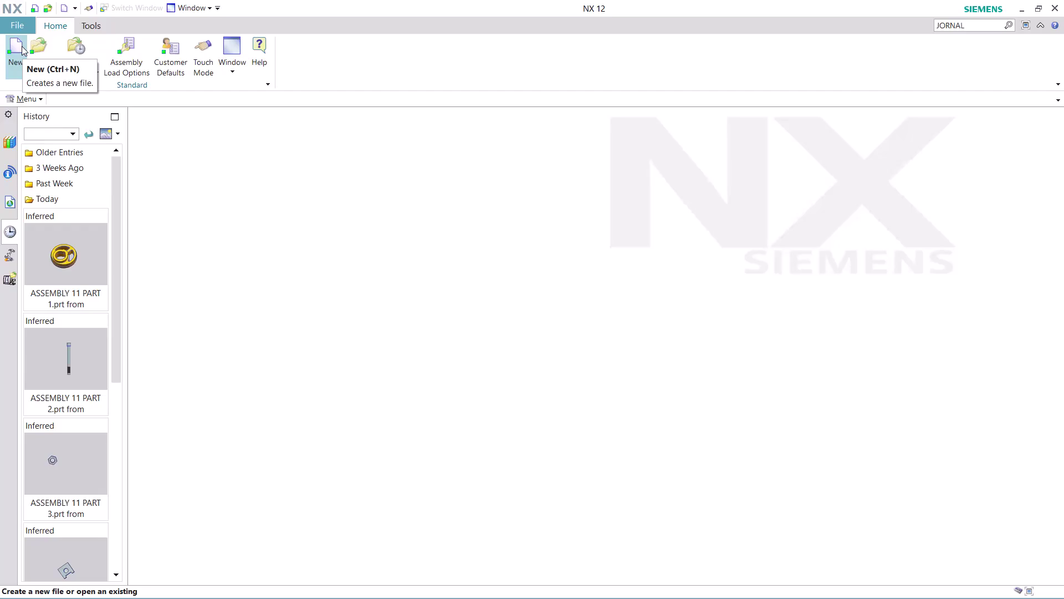
Create a new file from the Assembly template.
click(21, 46)
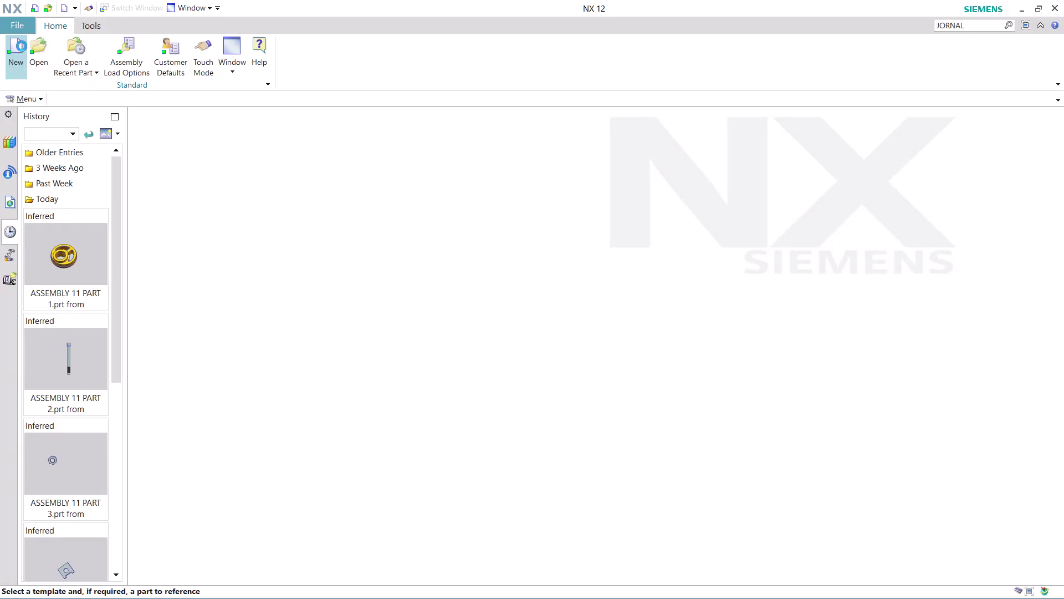
click(234, 382)
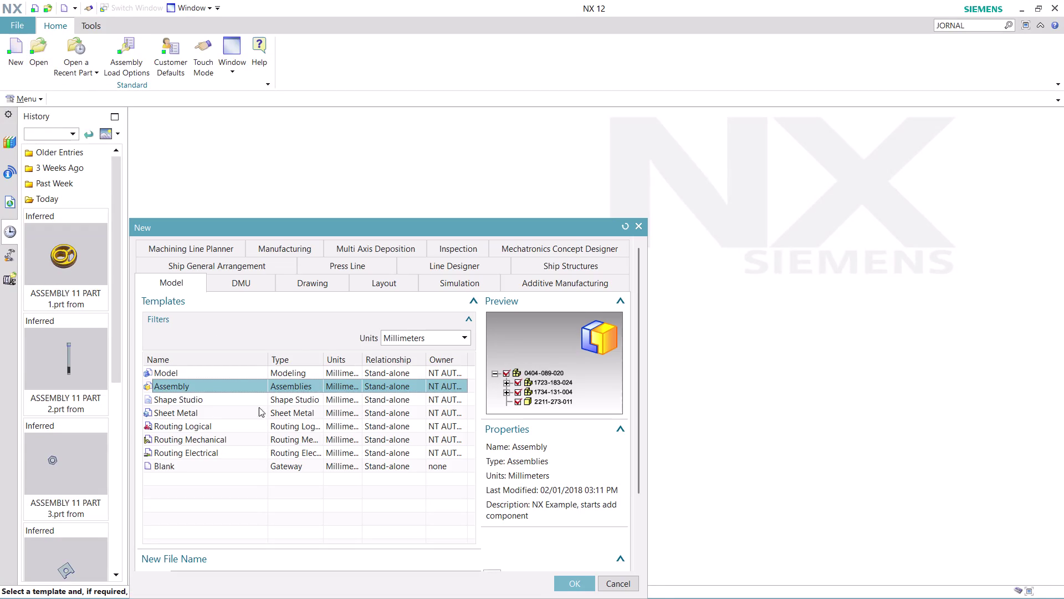
click(581, 585)
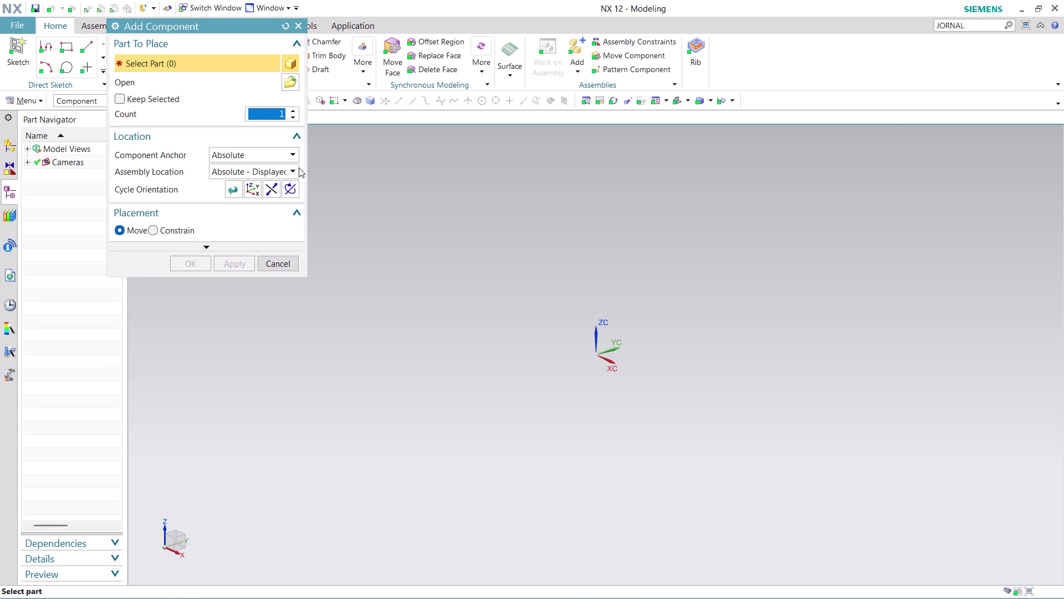
Browse the part files and select ASSEMBLY 11 PART 5, the grey grooved housing.
click(290, 81)
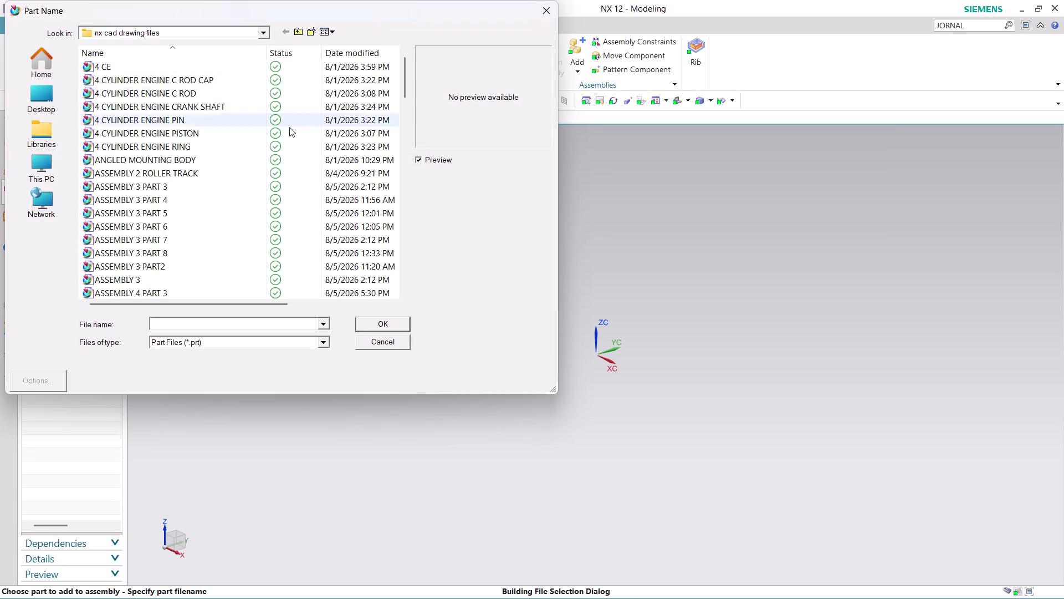
scroll(down, 3)
scroll(down, 3)
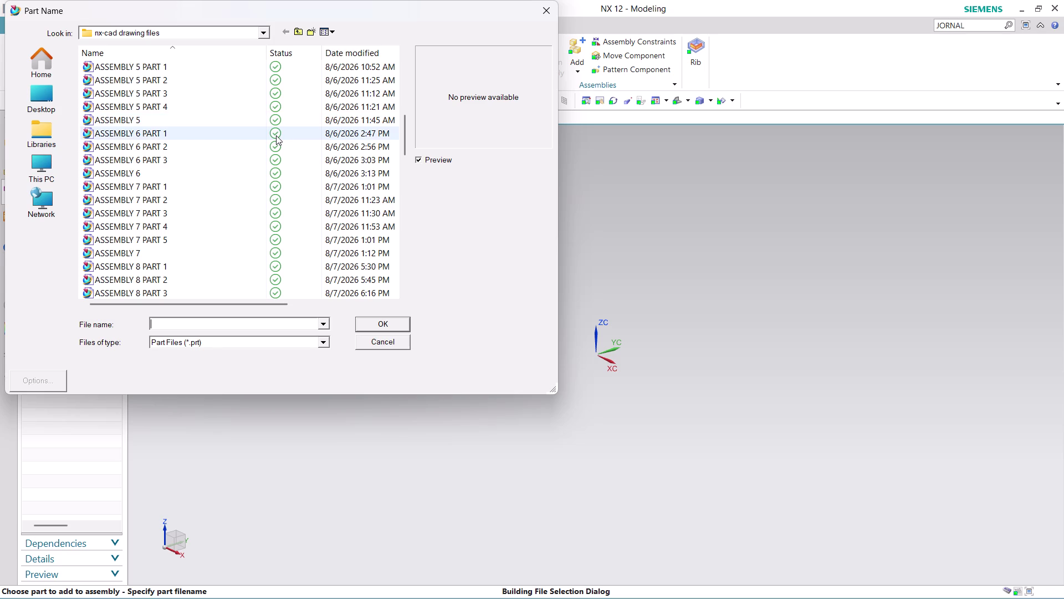
scroll(down, 3)
scroll(down, 3)
scroll(down, 3)
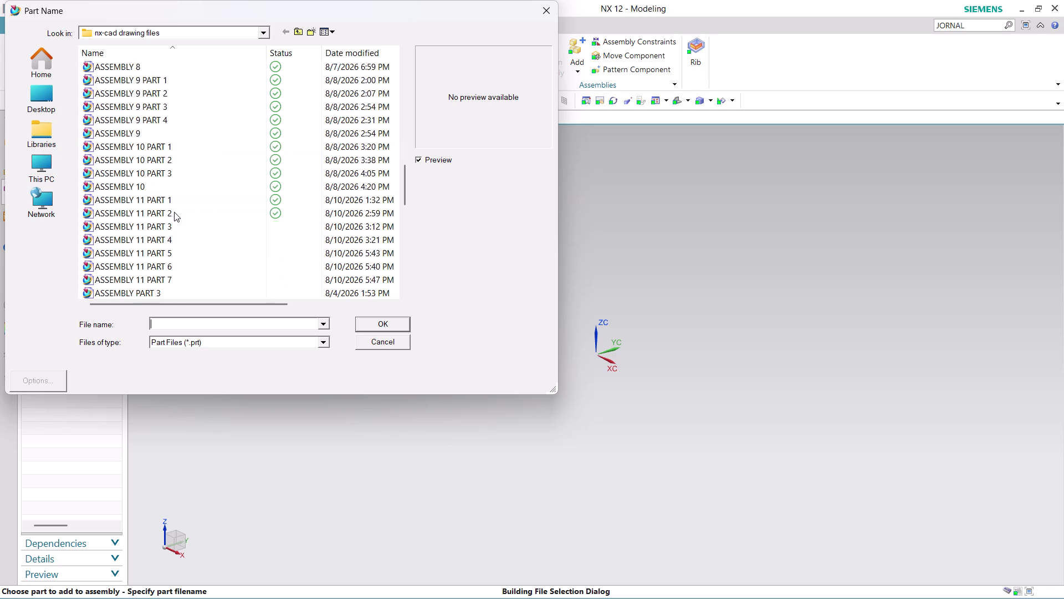
scroll(down, 3)
click(174, 142)
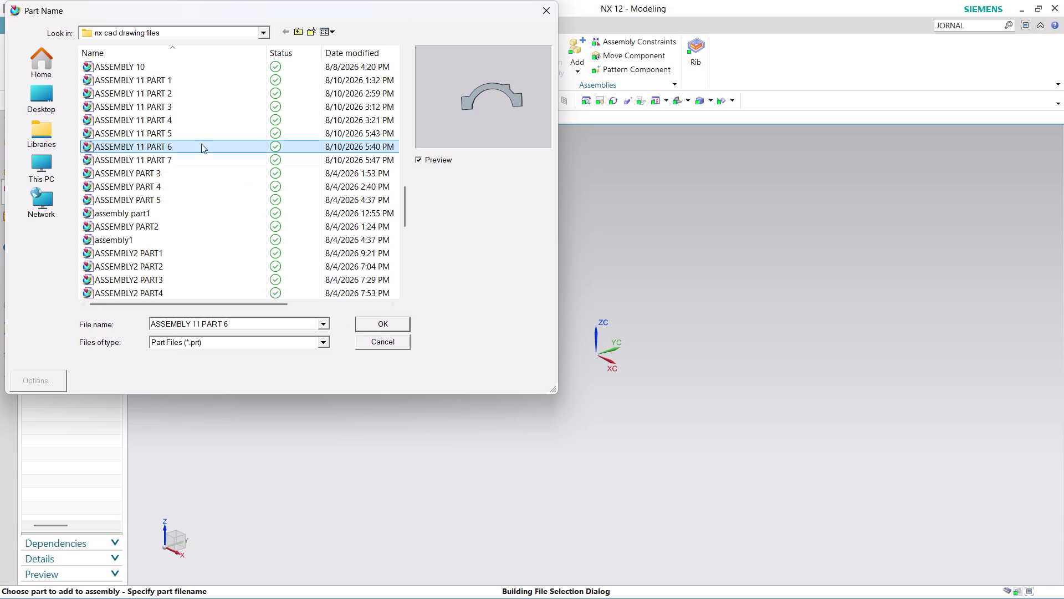
click(190, 135)
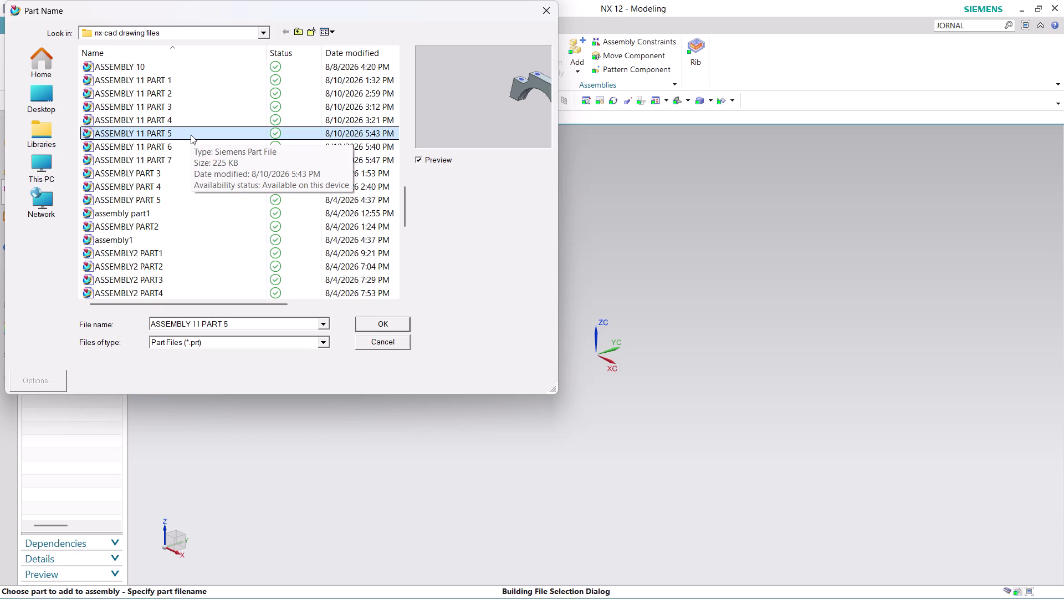
click(190, 135)
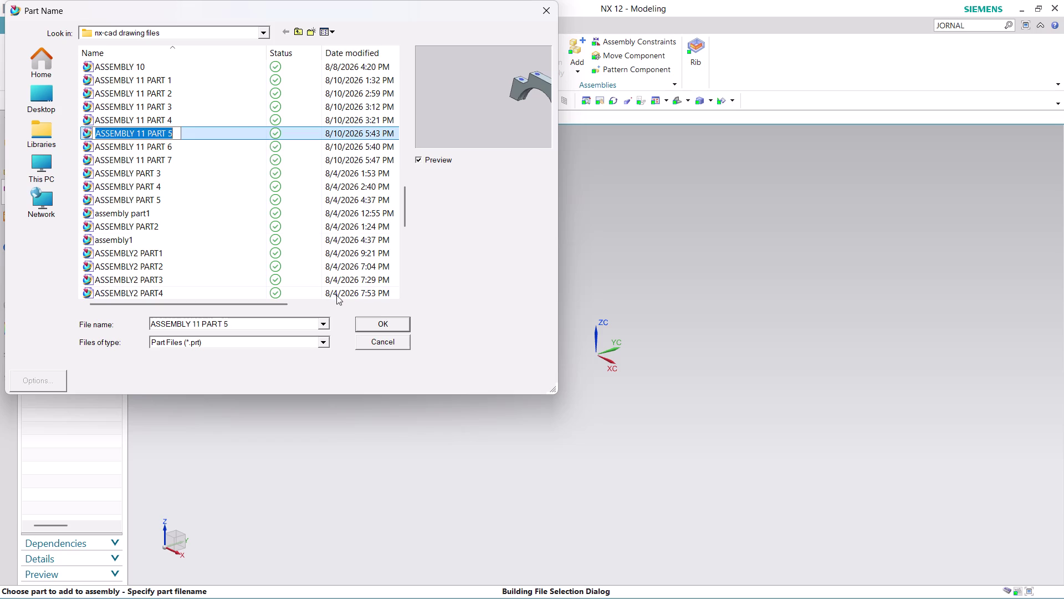
Place ASSEMBLY 11 PART 5 as the first component, fixed in place.
key(Escape)
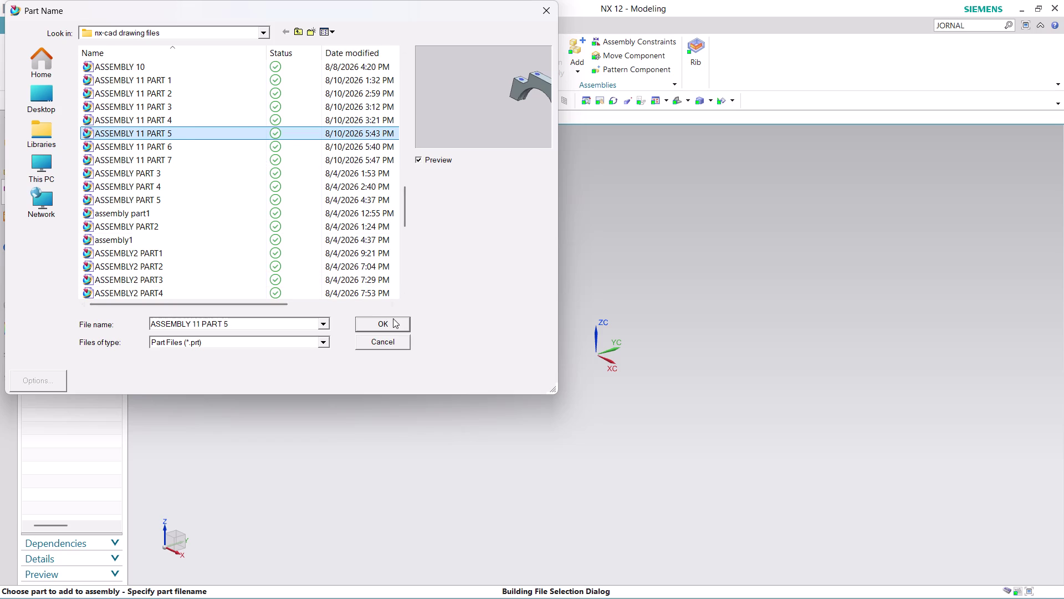
click(393, 318)
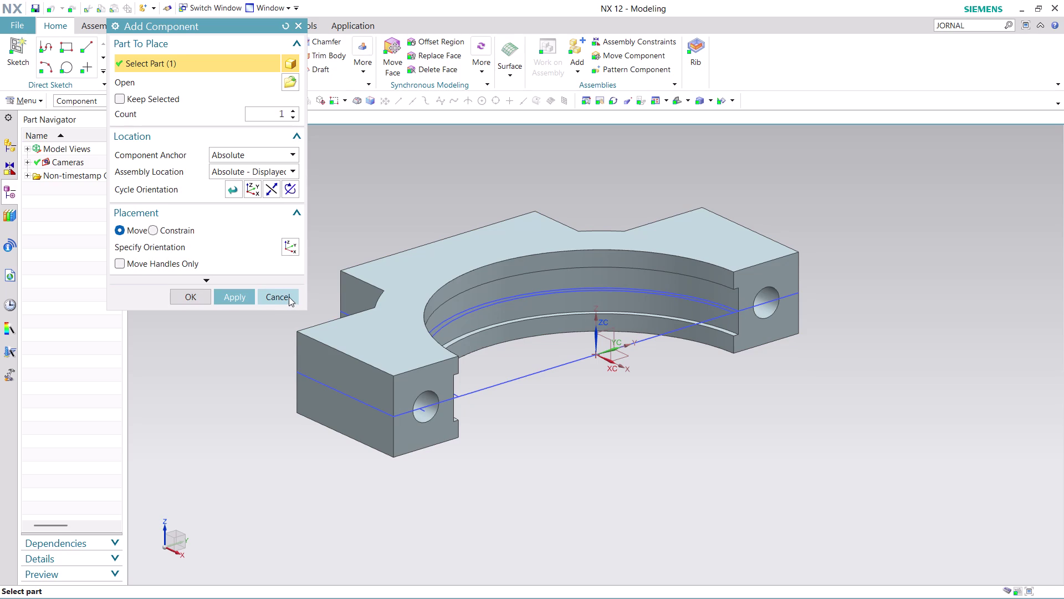
click(197, 301)
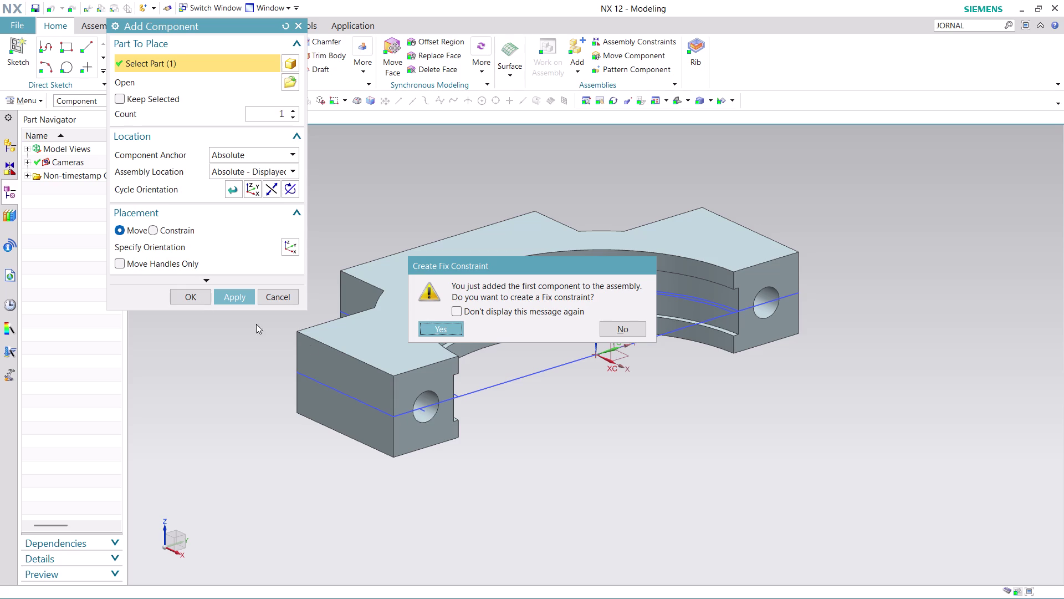
click(443, 333)
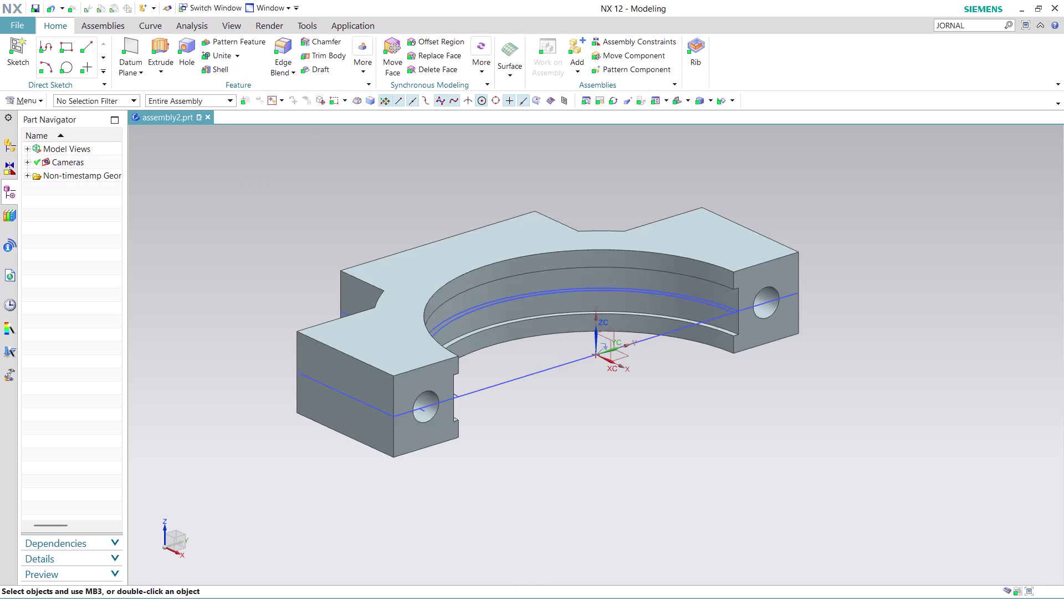
Add ASSEMBLY 11 PART 1, the orange grooved disc, as the second component.
key(Escape)
key(Escape)
key(Escape)
click(96, 26)
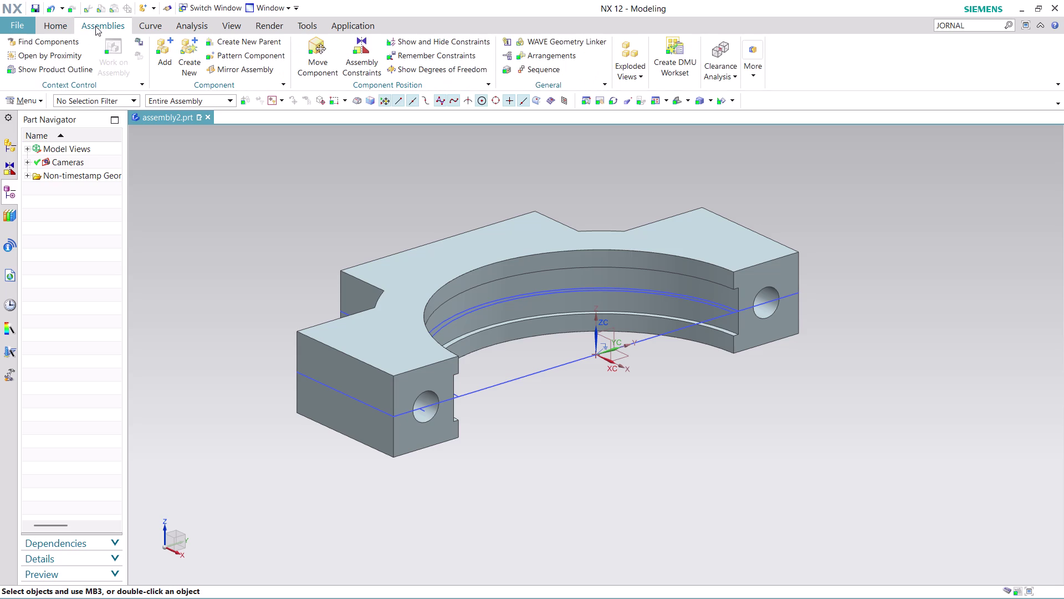
click(162, 60)
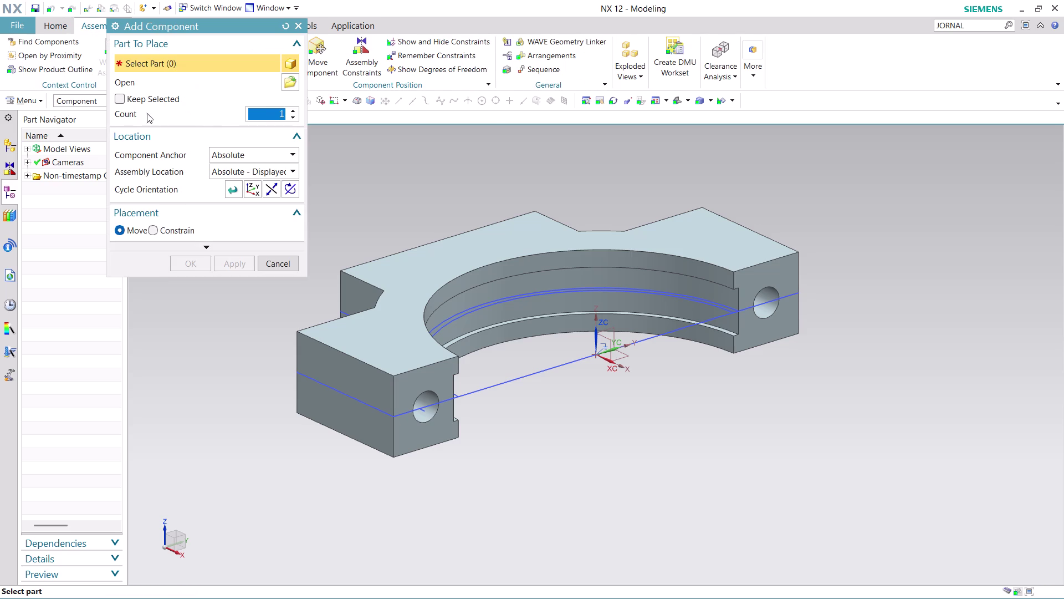
click(284, 80)
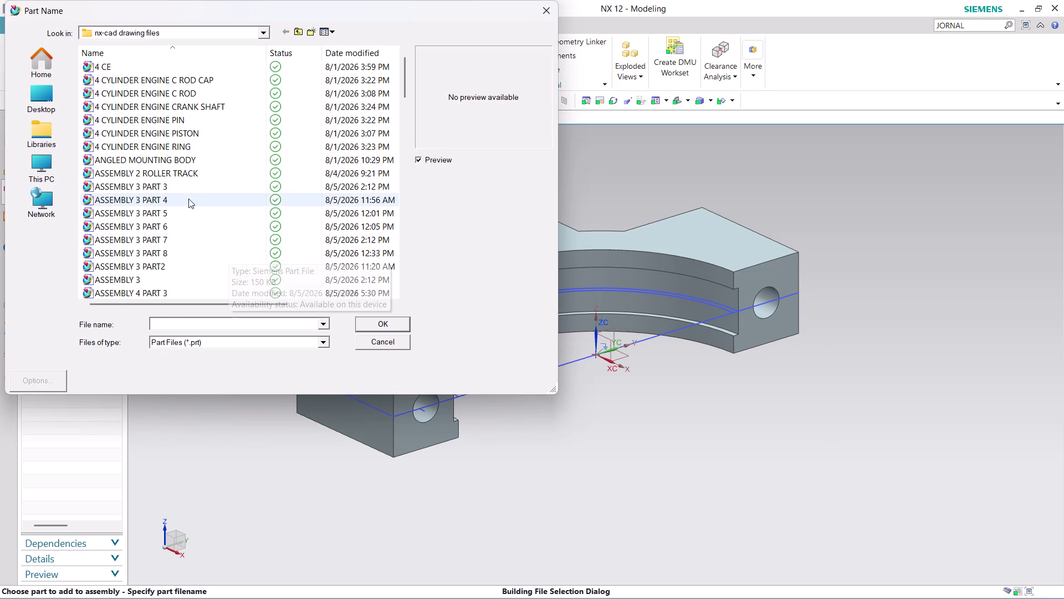
scroll(down, 3)
scroll(down, 3)
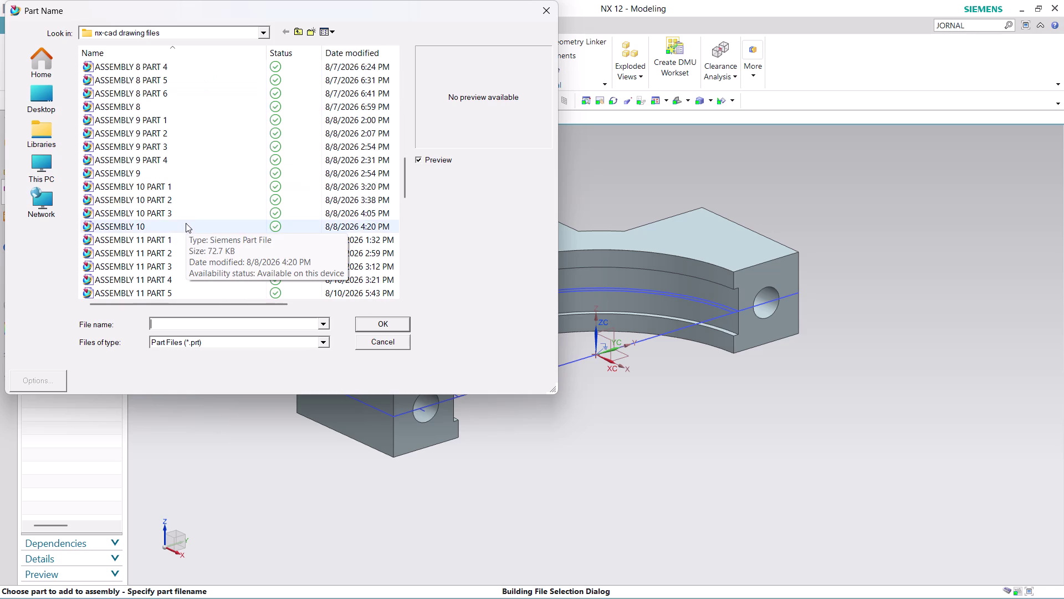
click(170, 251)
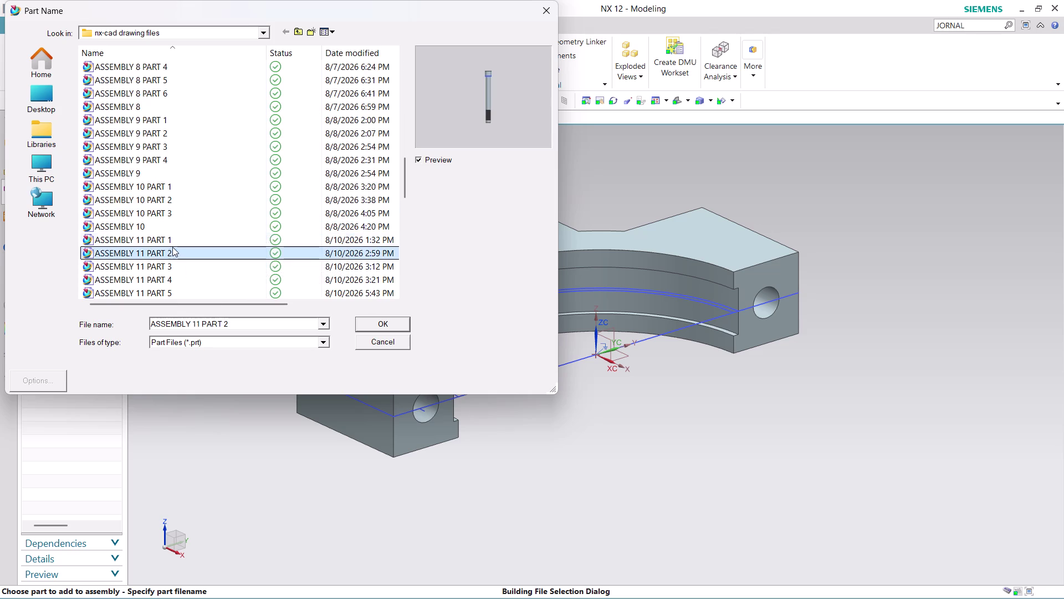
click(173, 244)
click(363, 324)
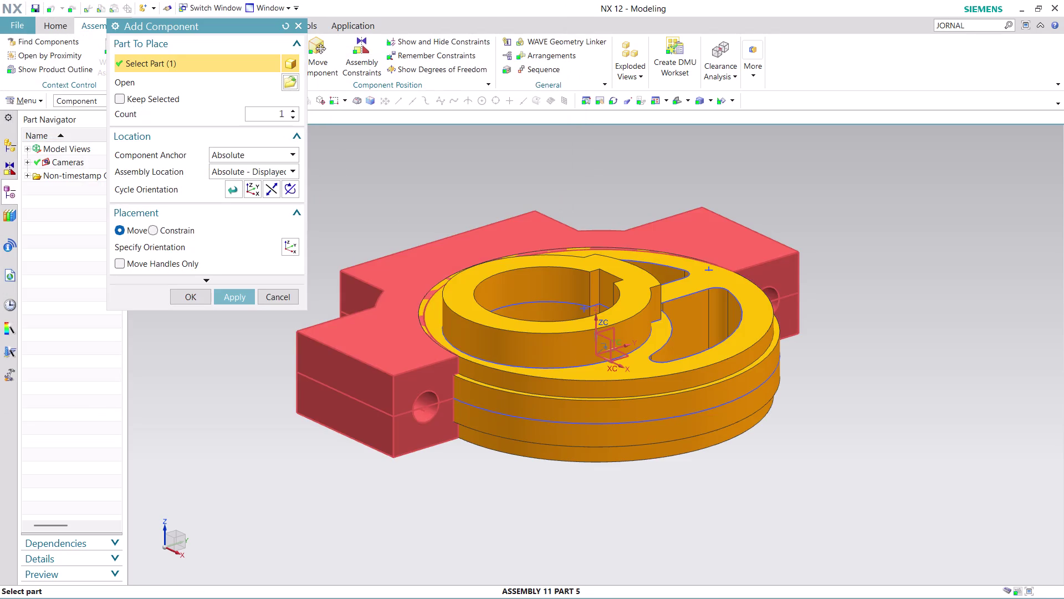
click(193, 294)
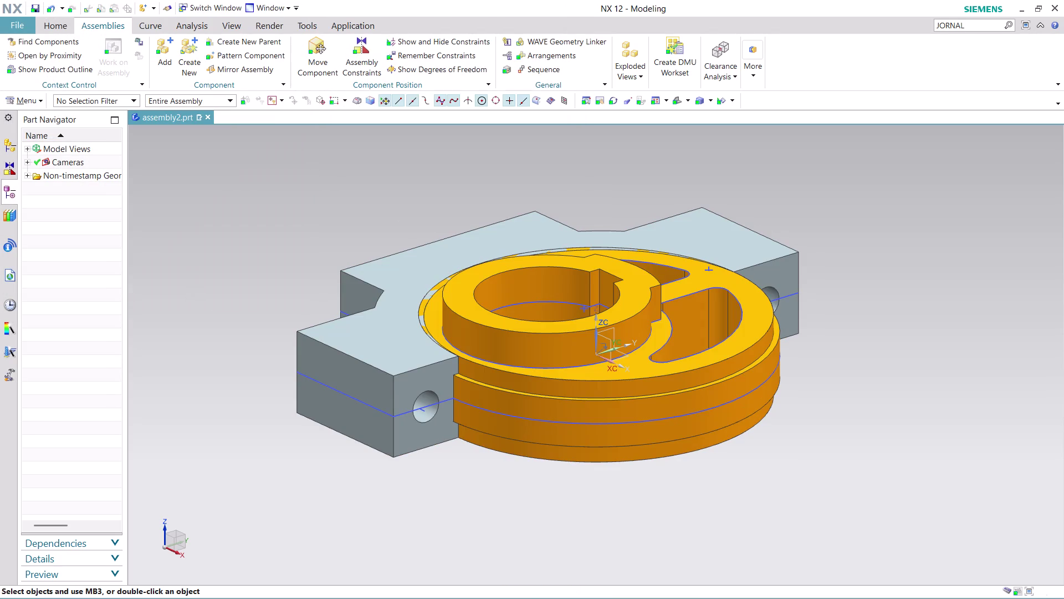
Rotate the orange disc about ZC to roughly 80 degrees.
click(323, 57)
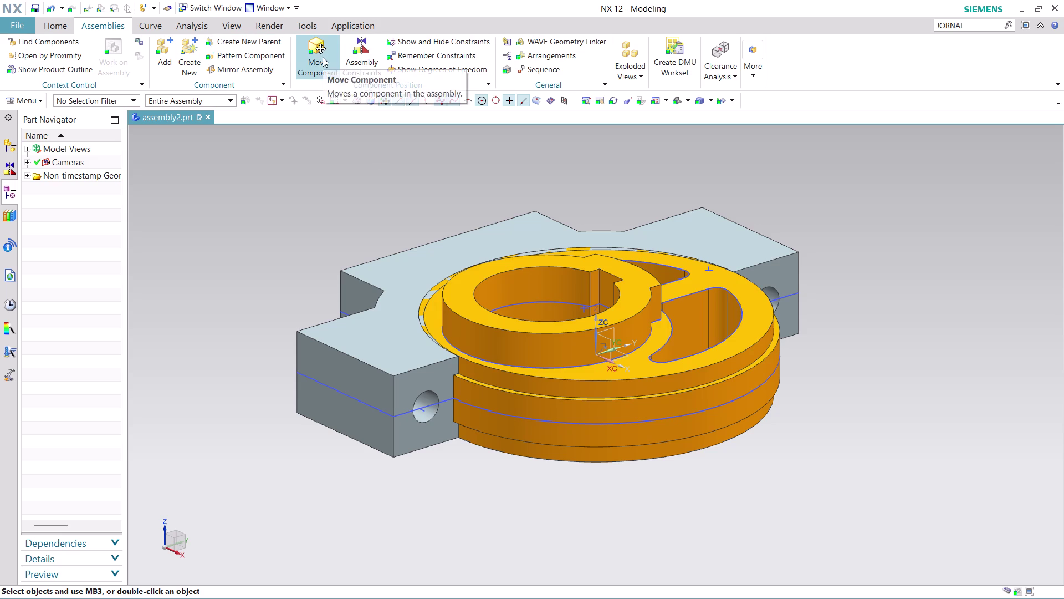
click(642, 373)
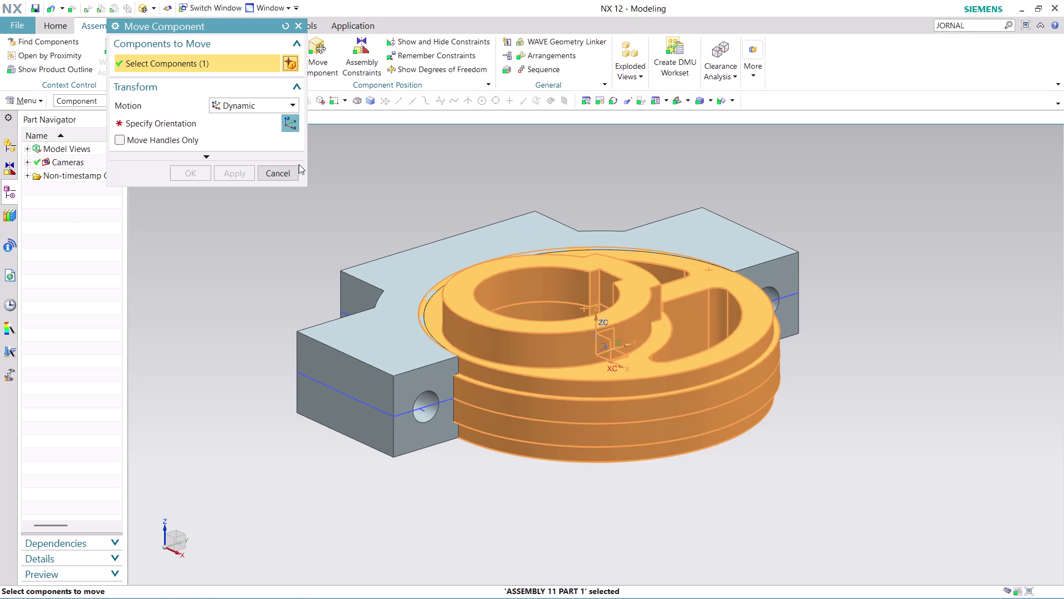
click(286, 123)
drag(632, 342, 698, 146)
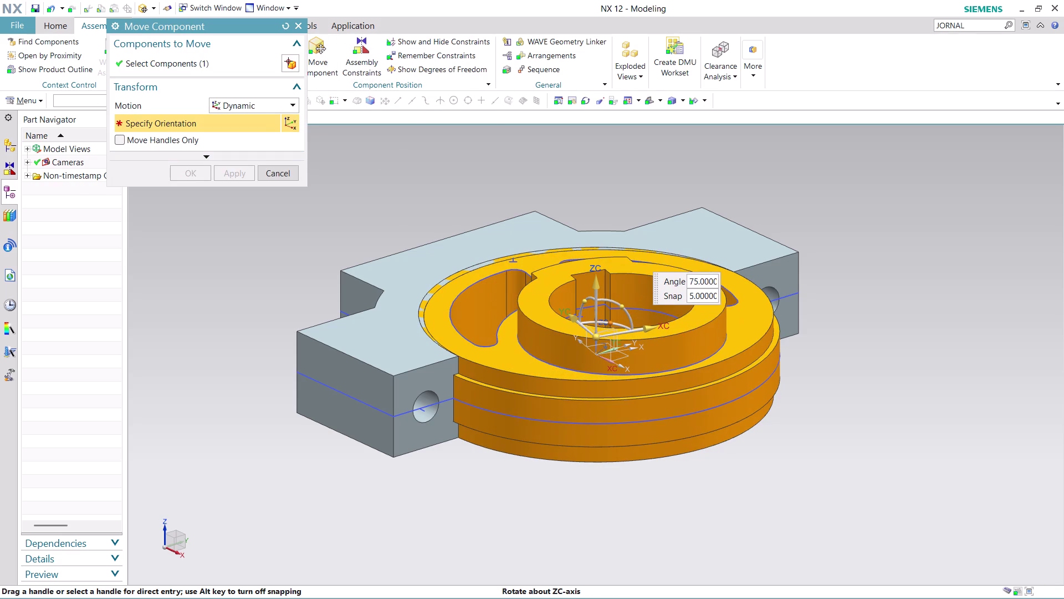
drag(697, 146, 694, 161)
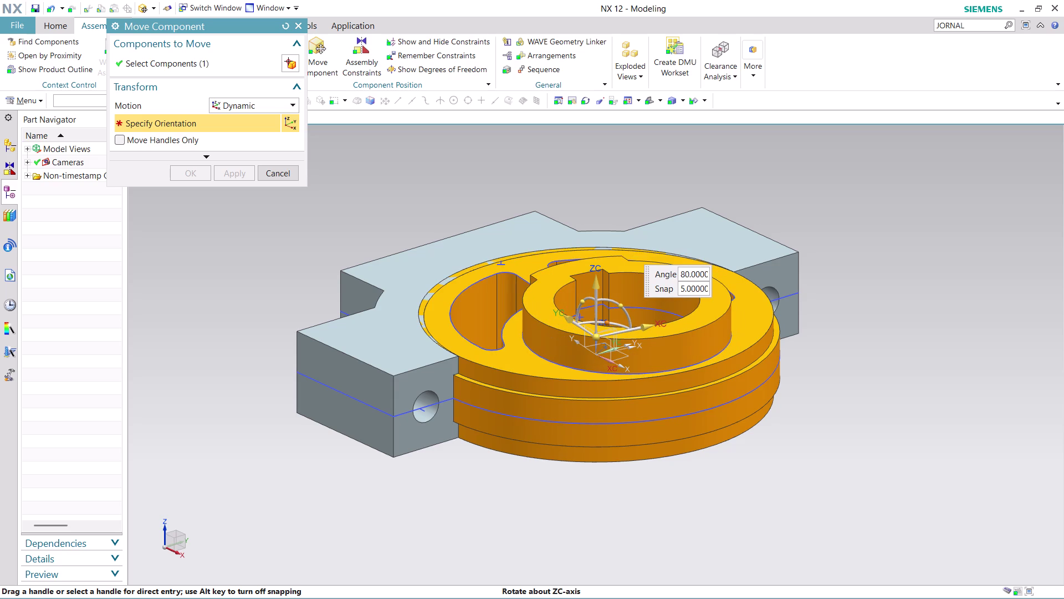
drag(694, 161, 695, 165)
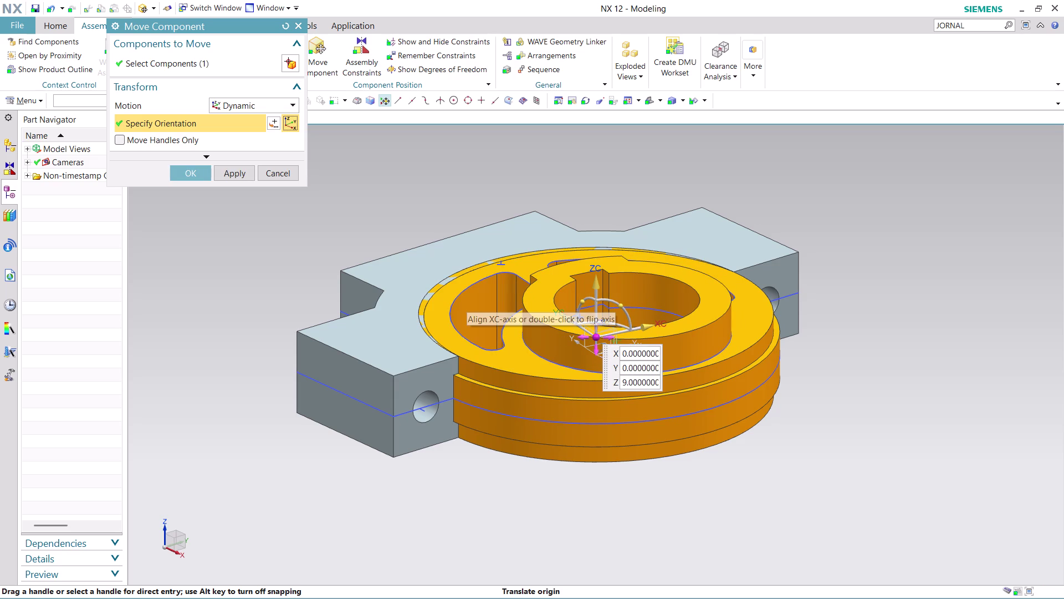
Slide the disc about -109 mm along YC, clear of the housing.
drag(568, 319, 676, 401)
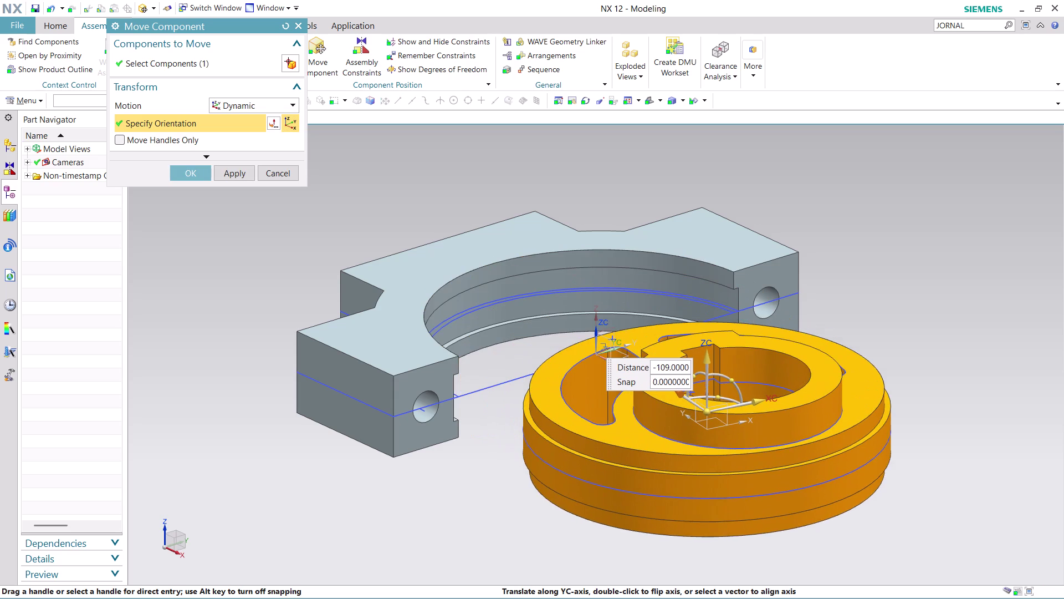
drag(676, 401, 681, 409)
click(190, 170)
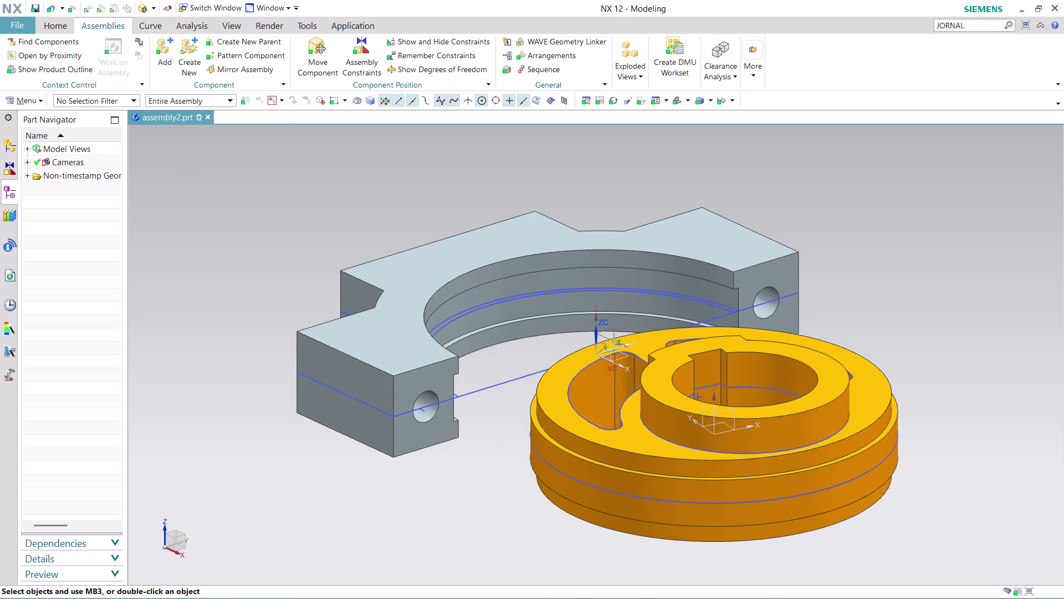
middle_drag(426, 461, 434, 428)
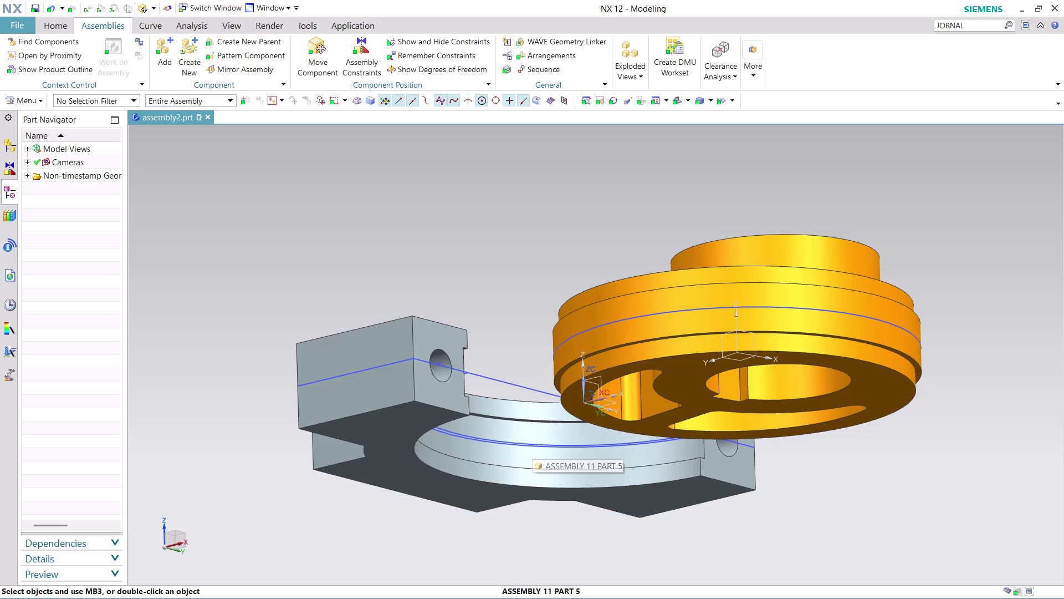
click(350, 52)
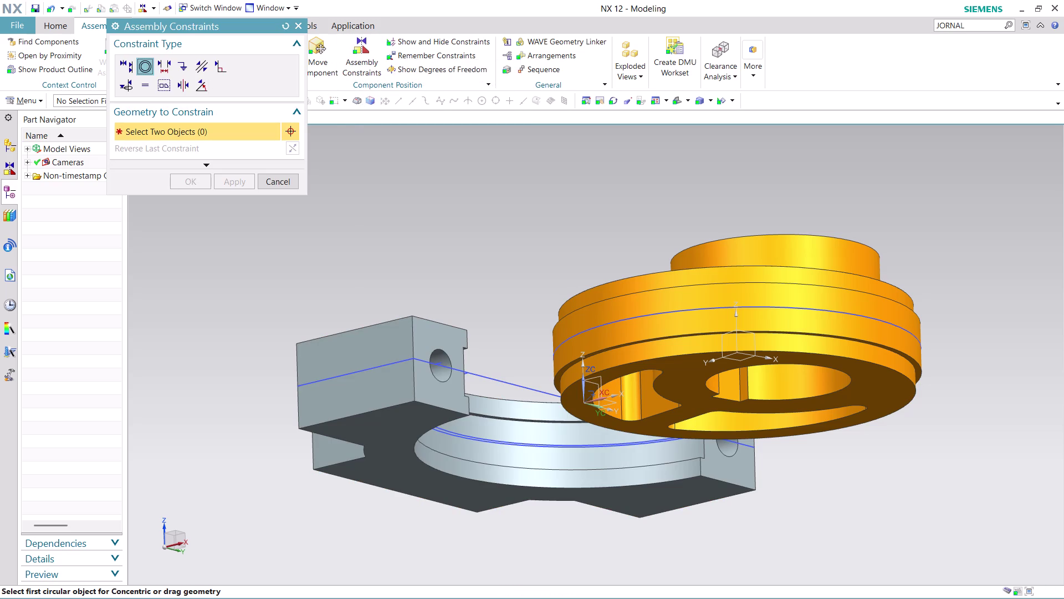
Make the orange disc concentric with the housing's circular recess, then close the constraint dialog.
click(645, 318)
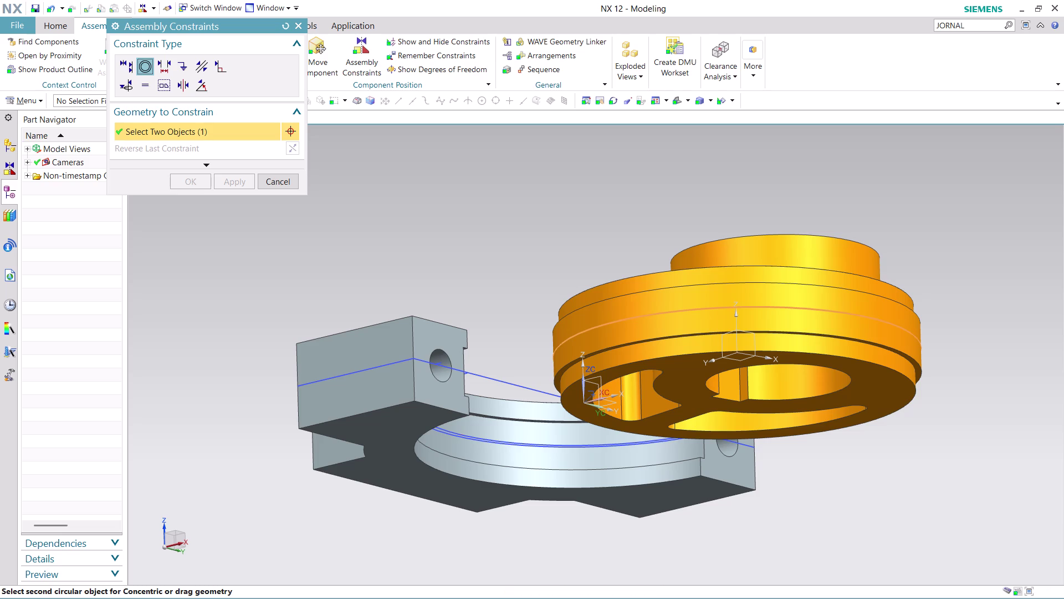
click(459, 441)
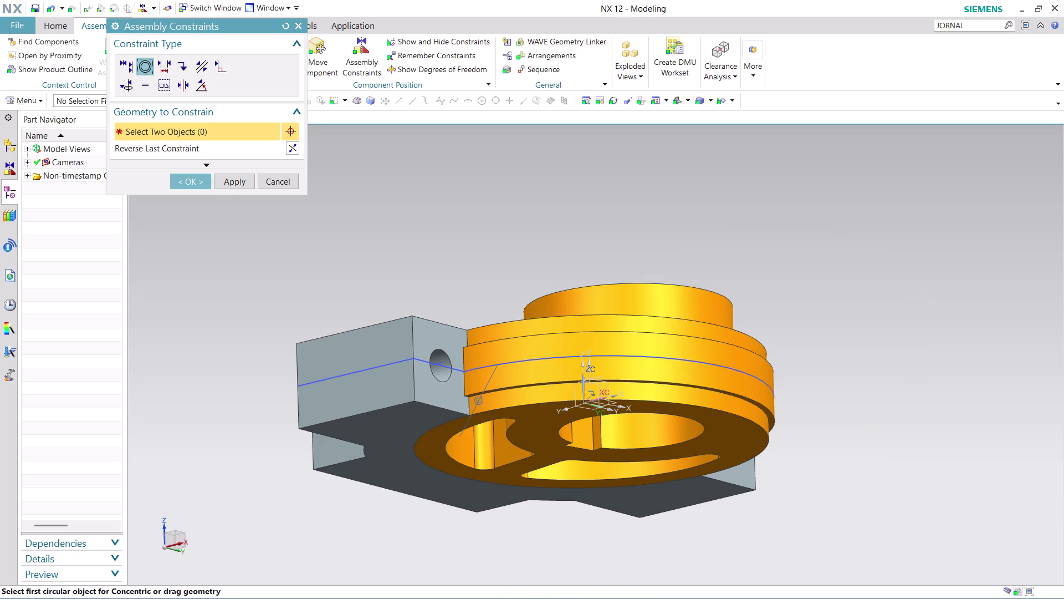
middle_drag(767, 263, 767, 302)
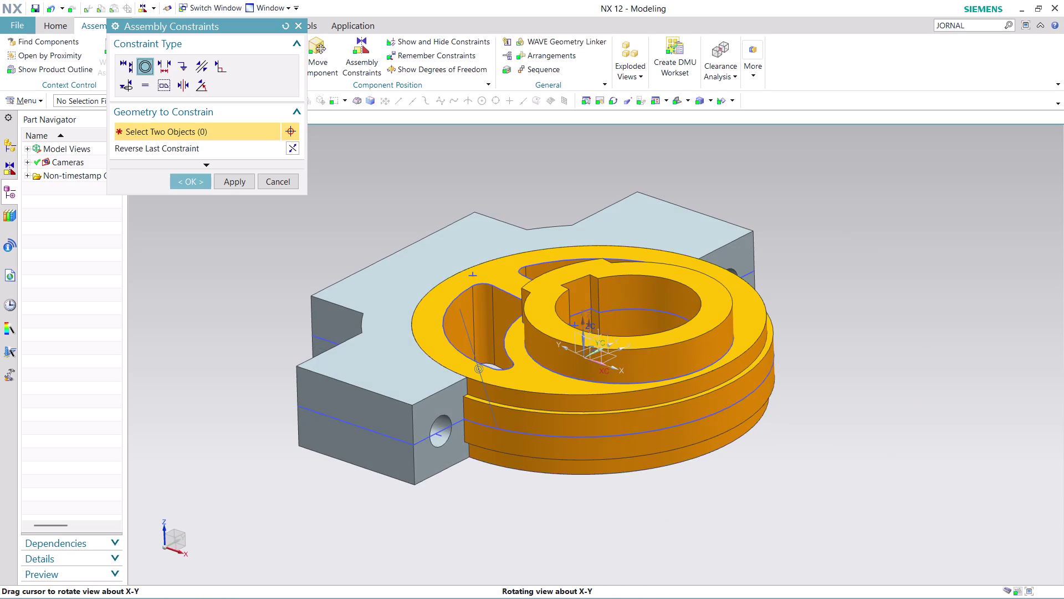
middle_drag(767, 302, 760, 313)
scroll(down, 3)
scroll(up, 3)
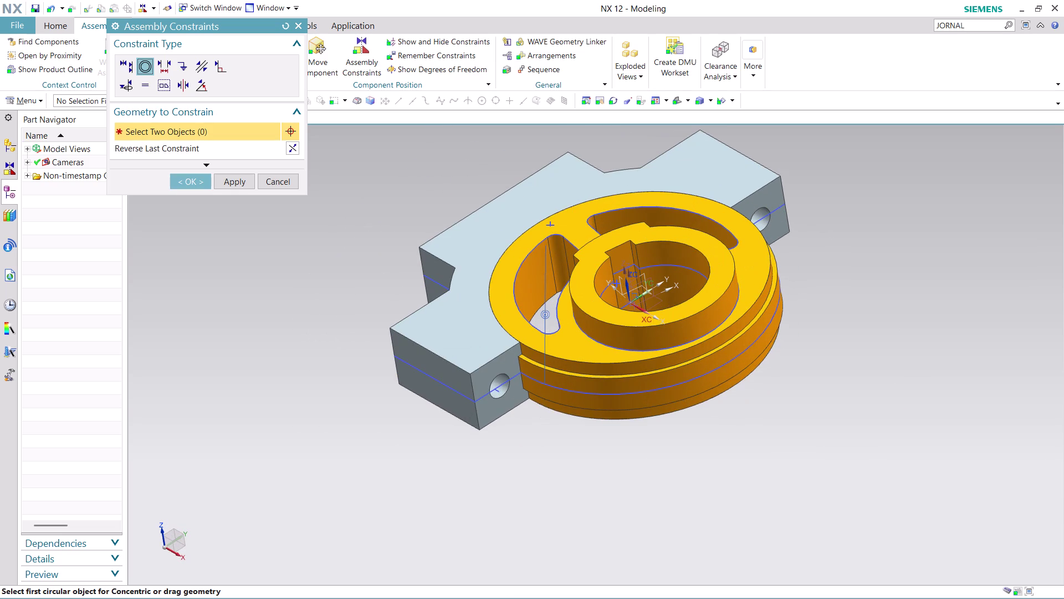
click(200, 179)
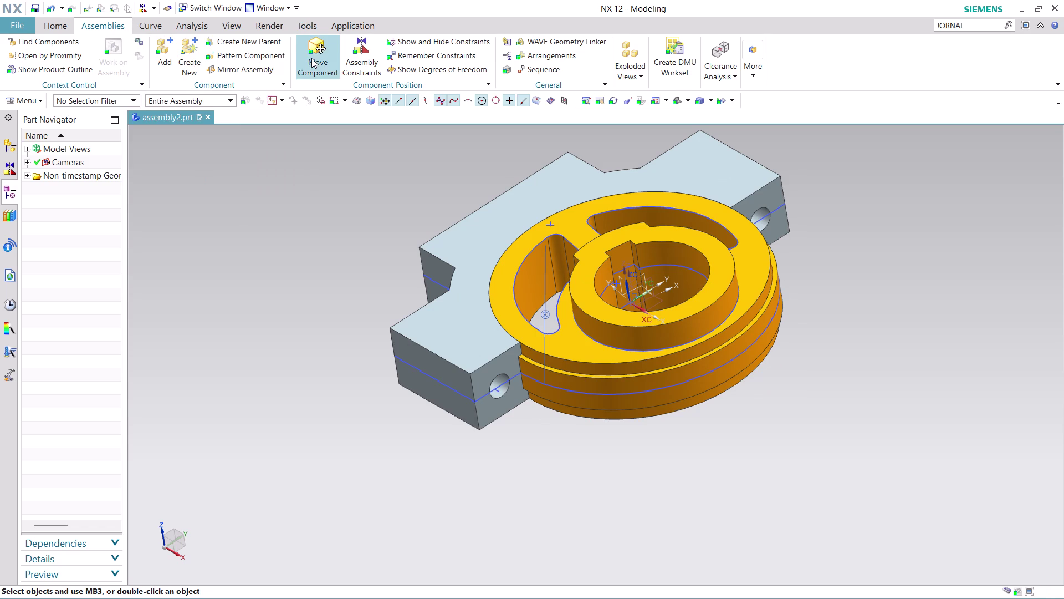
Spin the orange disc about its vertical ZC axis to a new angle in the recess.
click(312, 59)
click(657, 319)
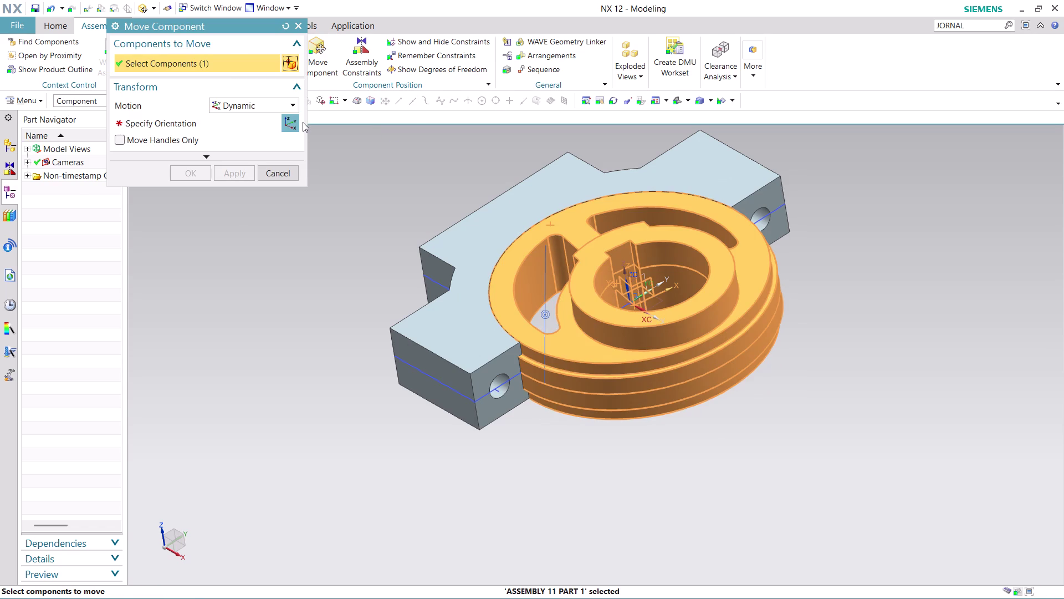
click(295, 120)
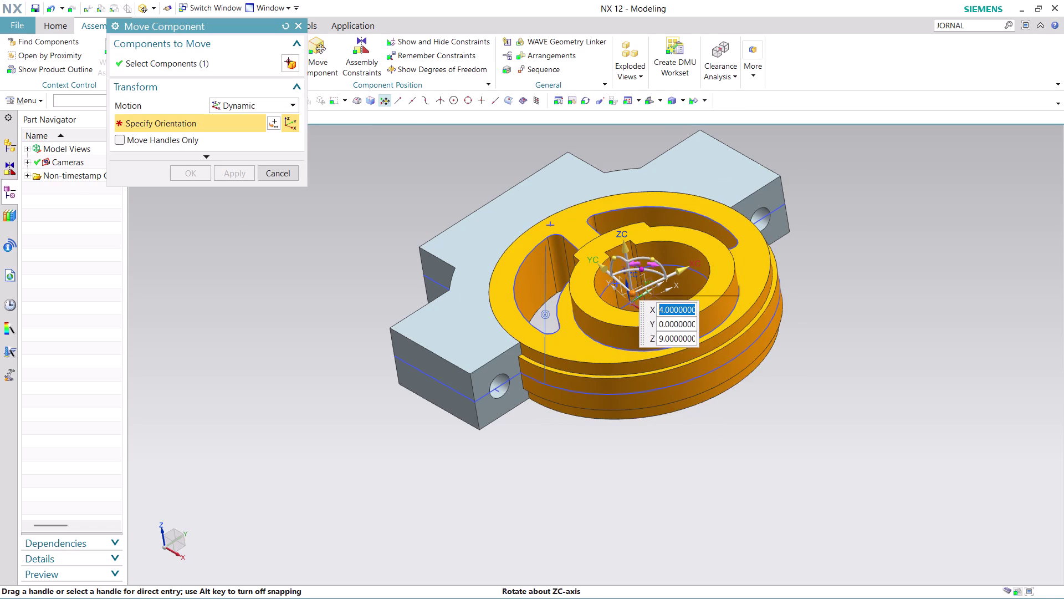
double_click(647, 267)
drag(647, 267, 624, 276)
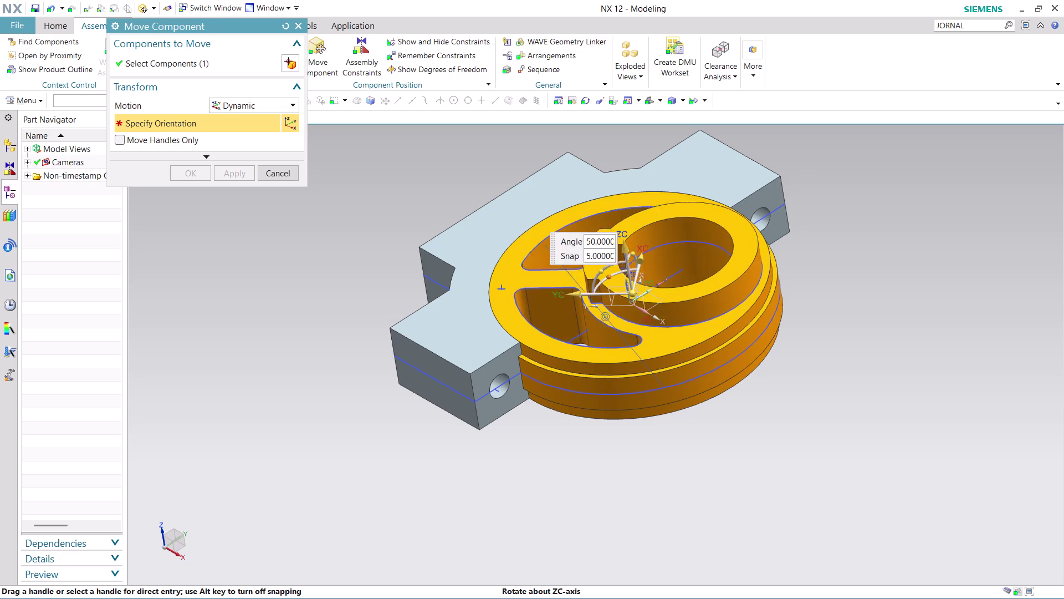
drag(623, 276, 556, 263)
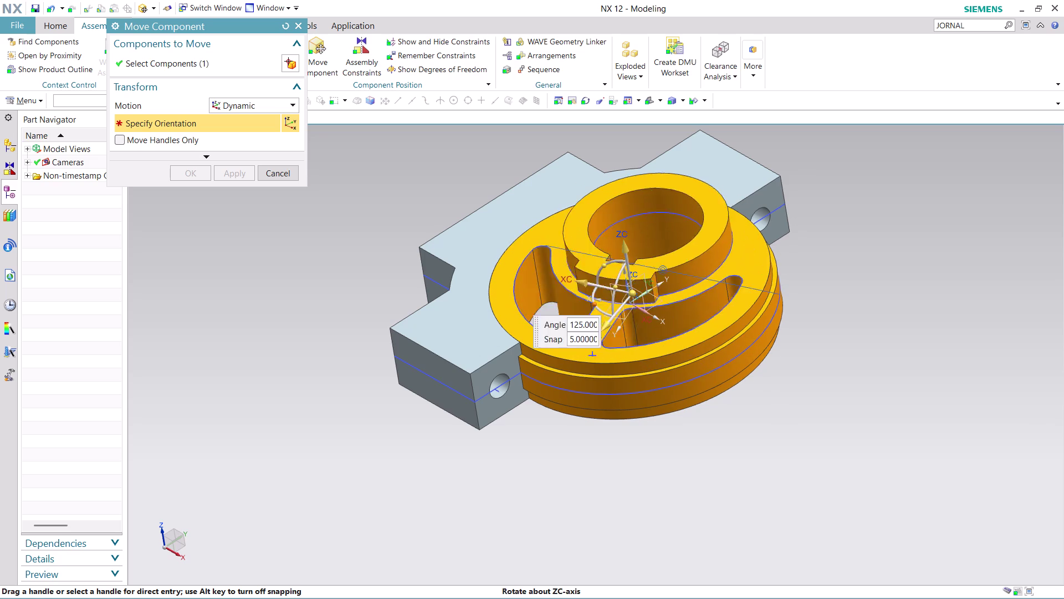
drag(557, 262, 709, 240)
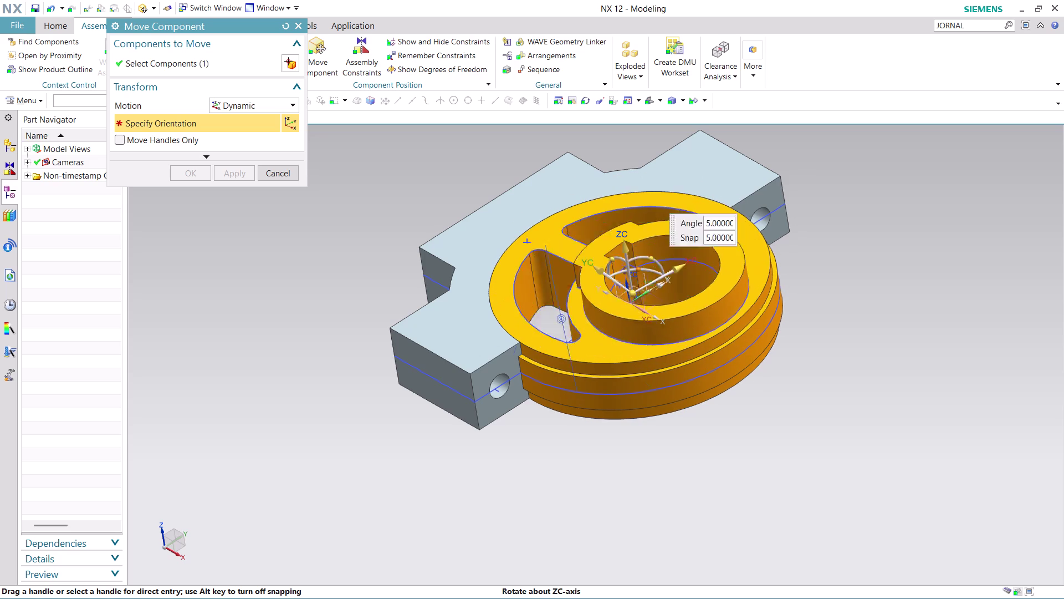
drag(709, 240, 731, 308)
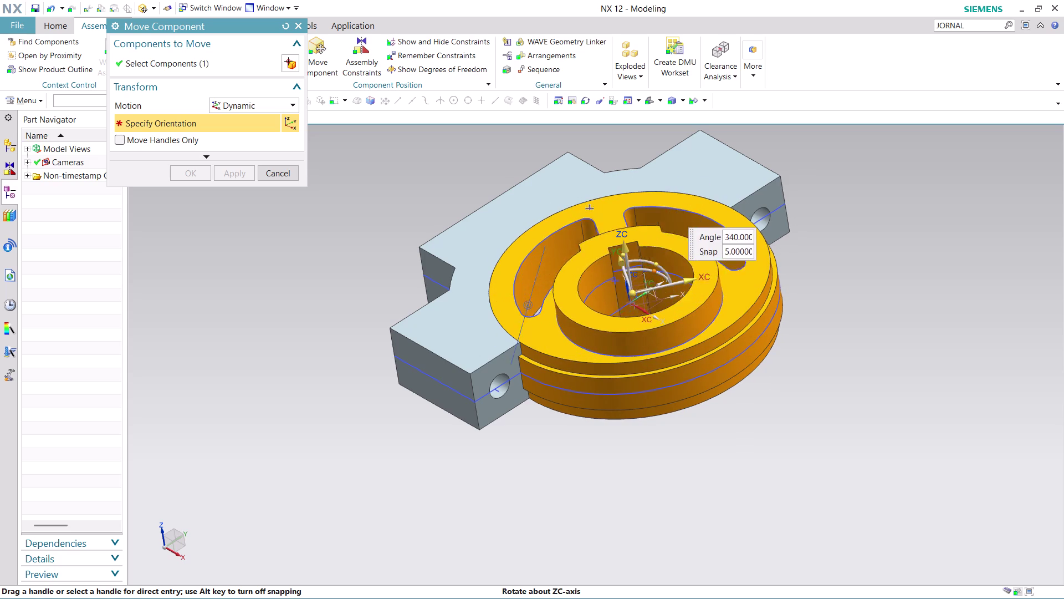
drag(731, 308, 740, 245)
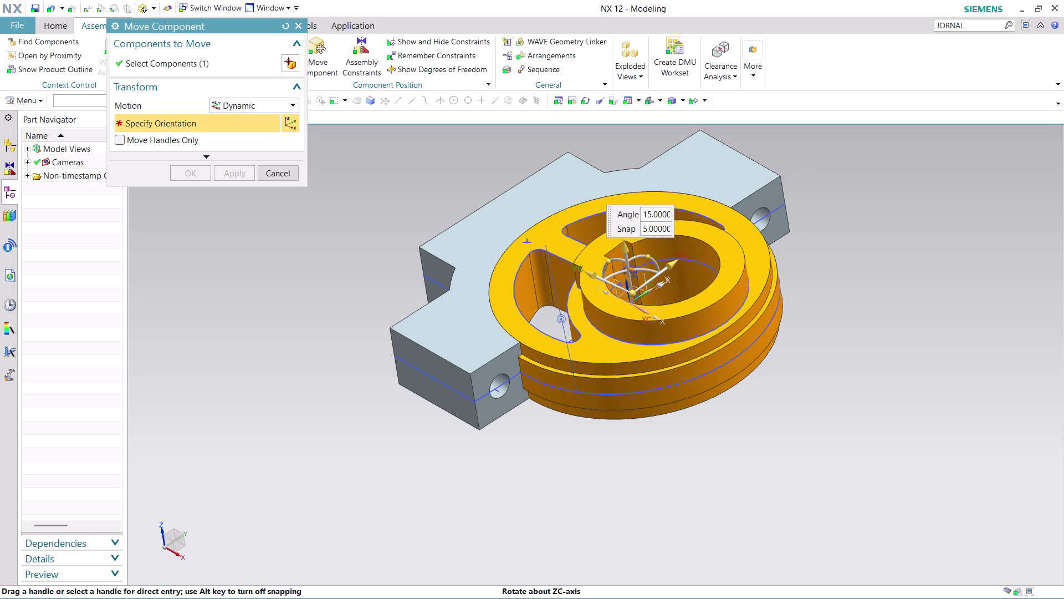
drag(740, 245, 741, 269)
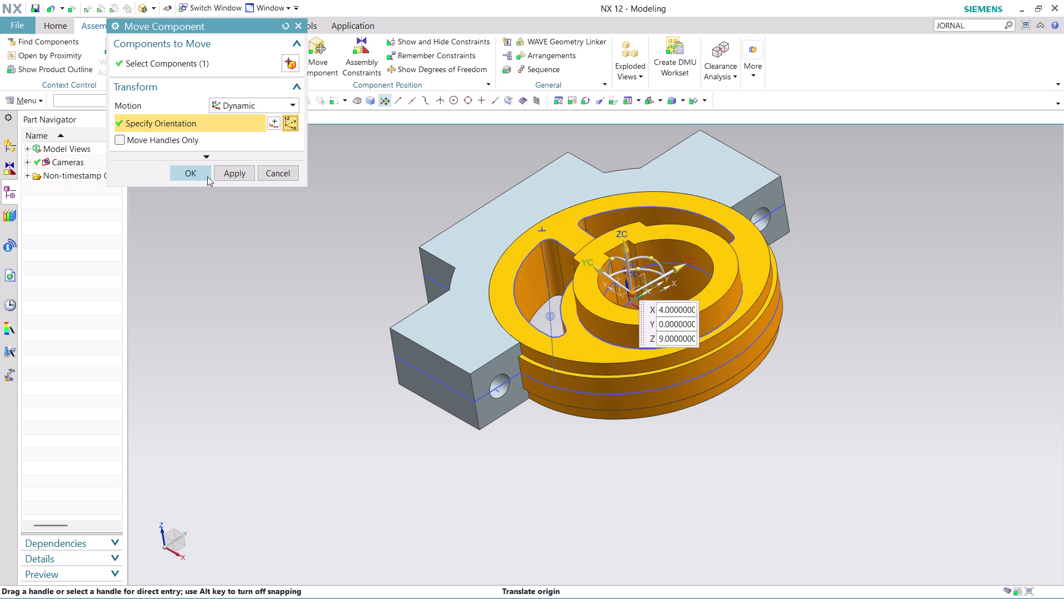
click(208, 176)
click(158, 46)
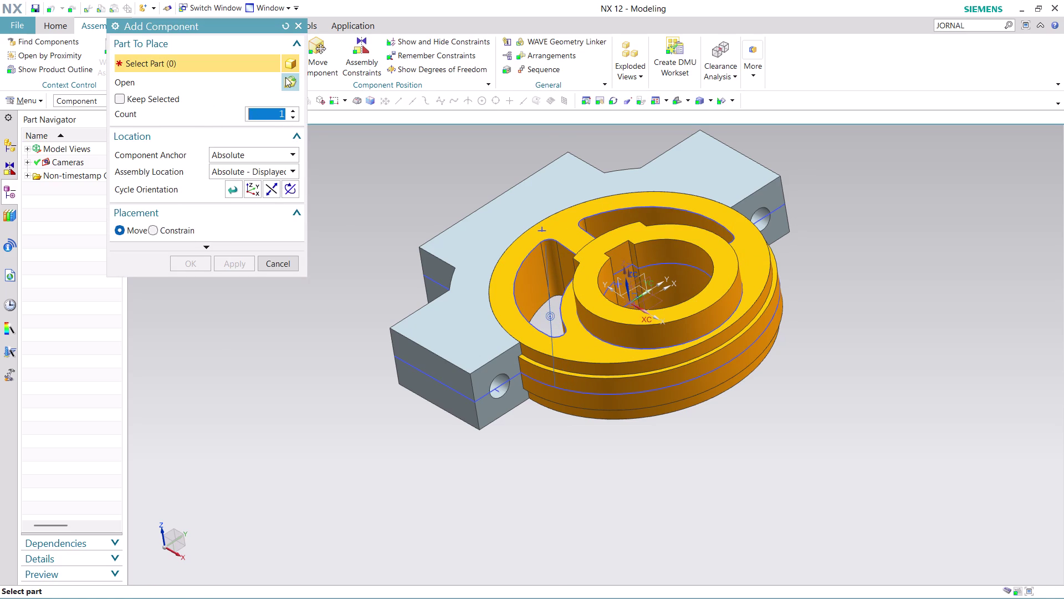
Load ASSEMBLY 11 PART 4 with Assembly Location set to Absolute - Work Part.
click(287, 76)
scroll(down, 3)
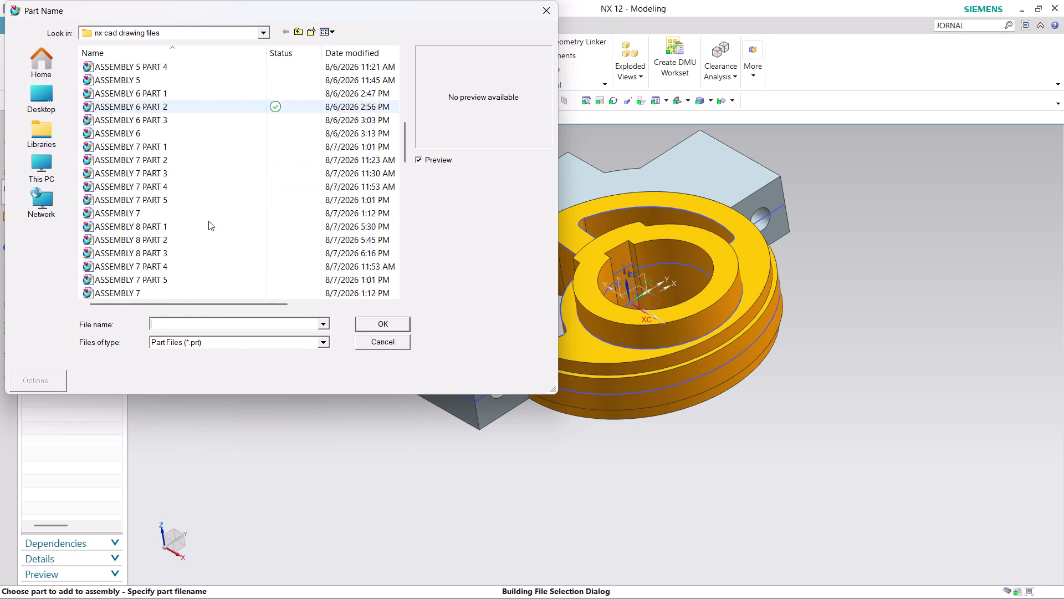
scroll(down, 3)
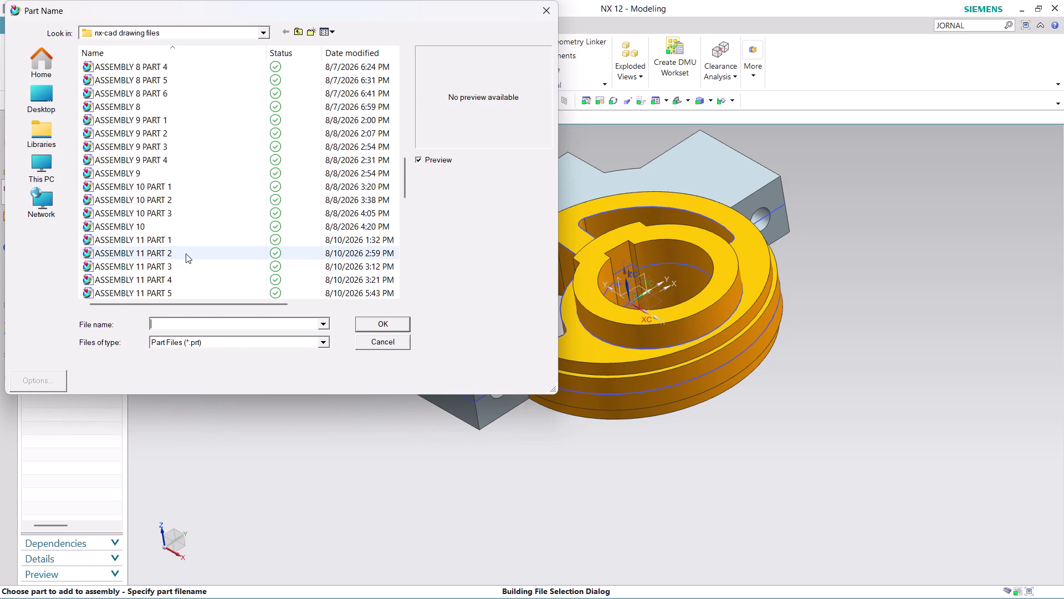
click(186, 263)
click(183, 249)
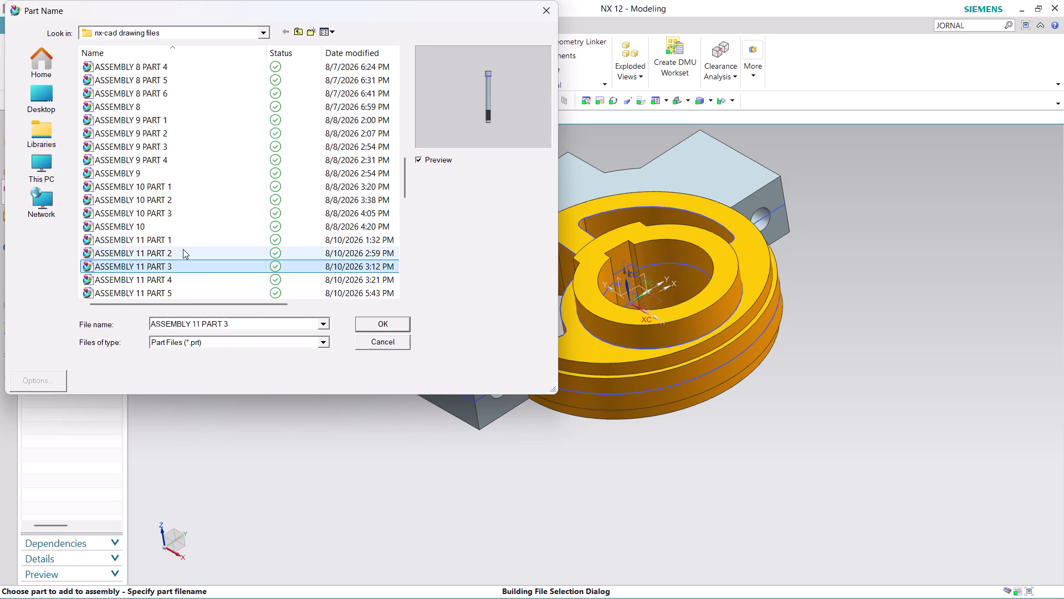
click(185, 279)
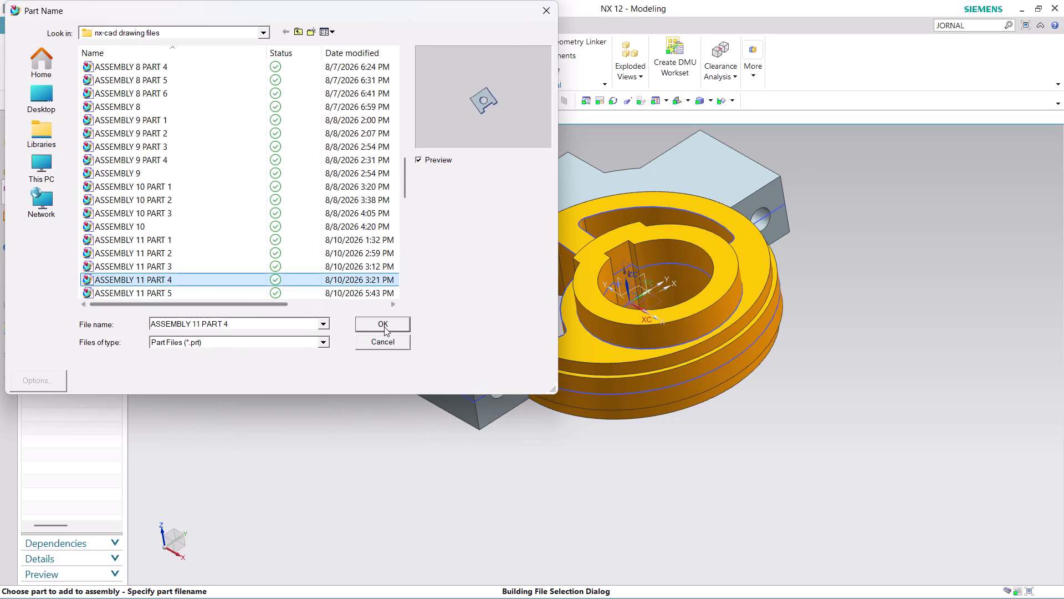
click(384, 327)
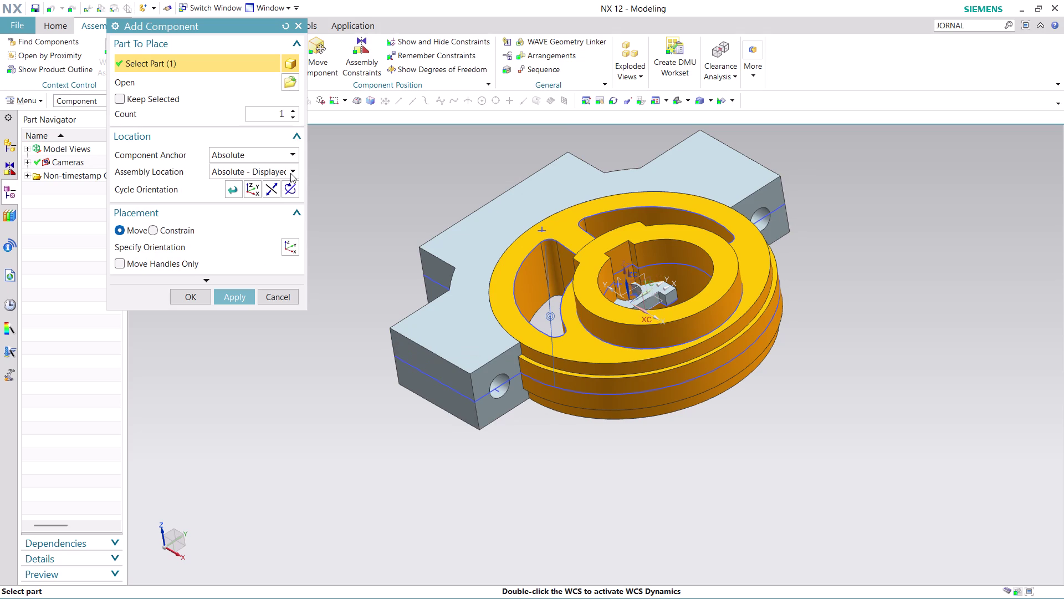
click(293, 170)
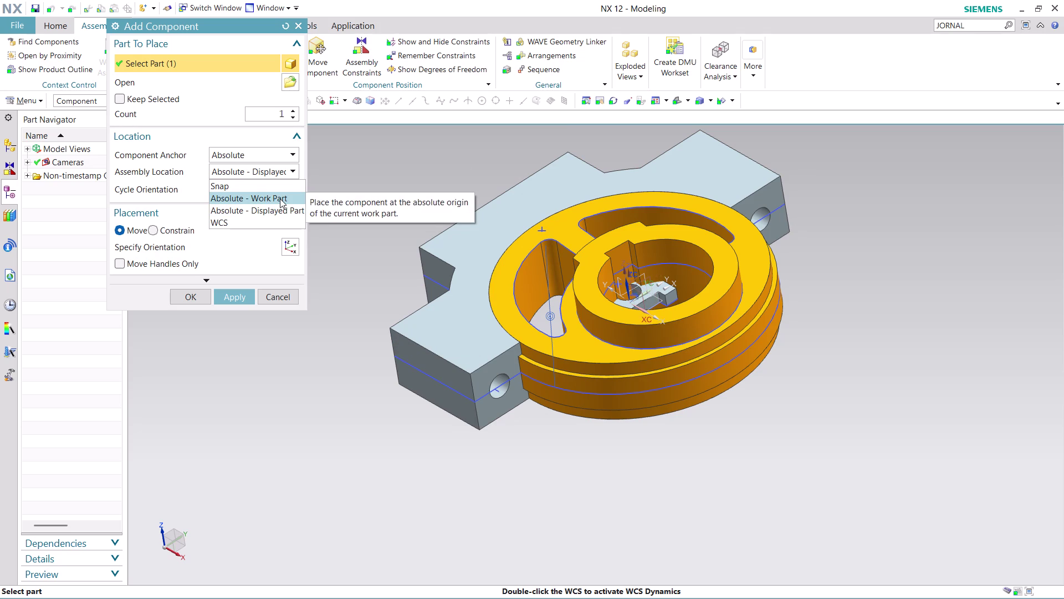
click(280, 198)
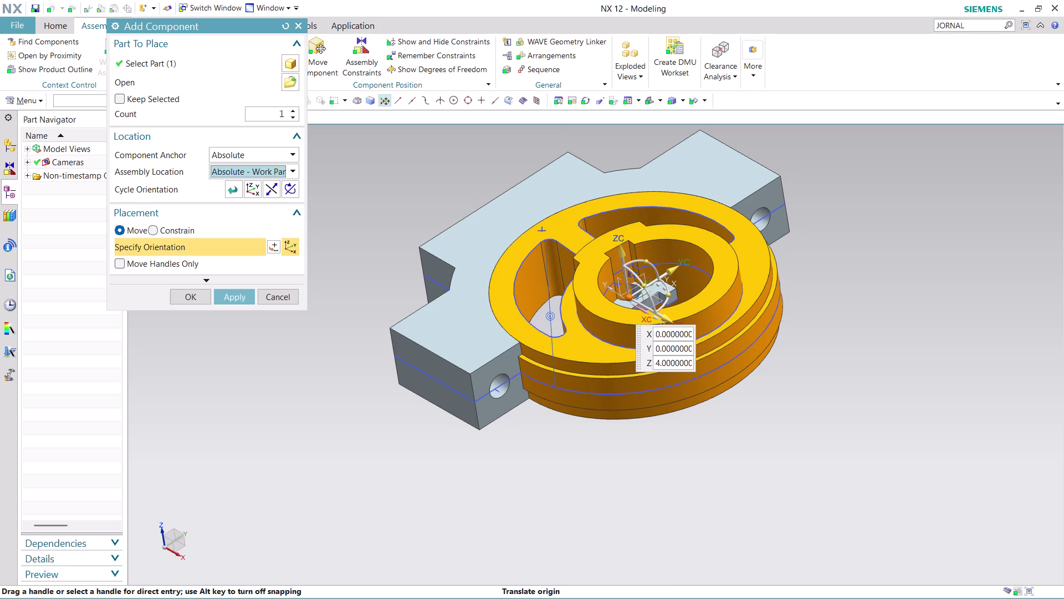
Move the plate out to the housing's front and tip it upright.
drag(617, 251, 572, 180)
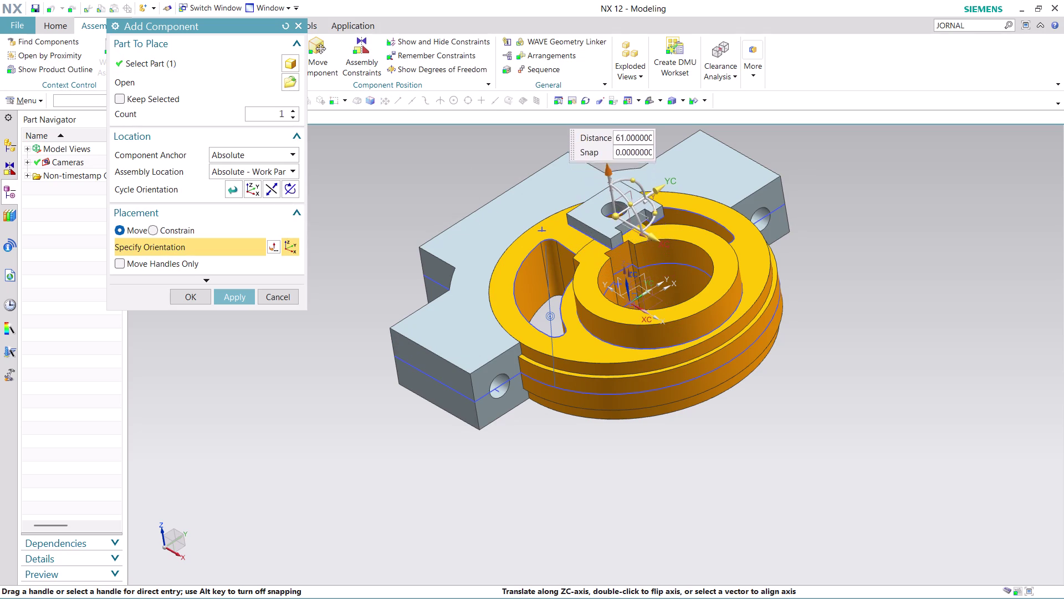
drag(573, 180, 573, 178)
drag(666, 182, 489, 298)
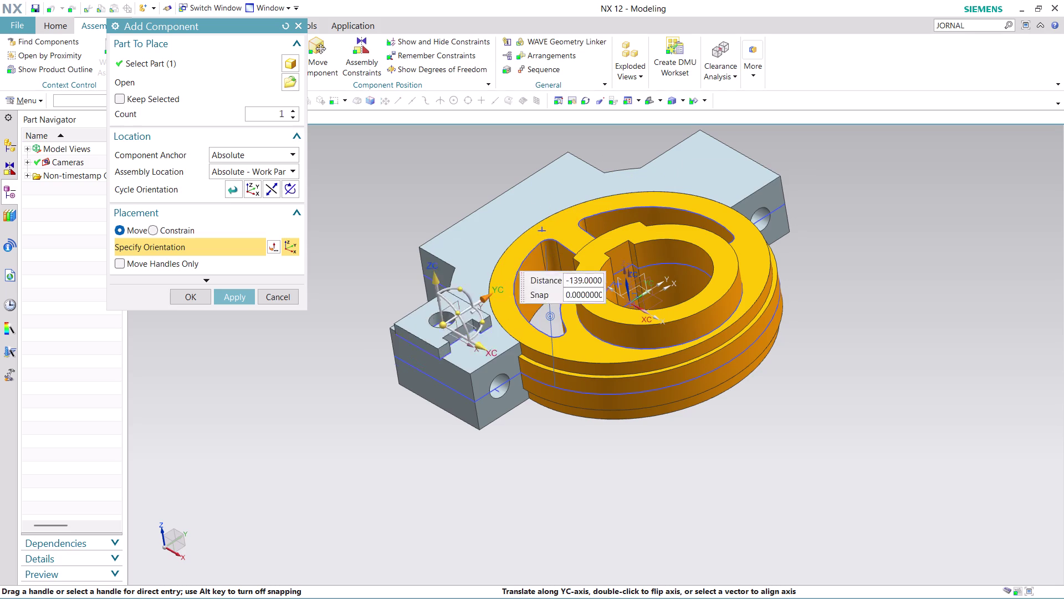
drag(490, 298, 403, 410)
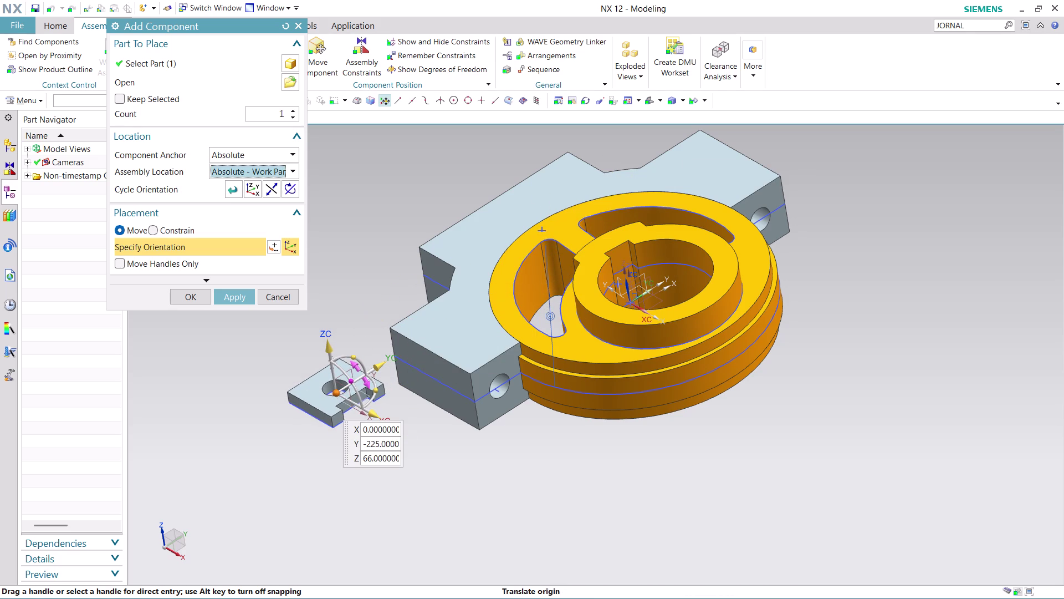
drag(346, 374, 385, 426)
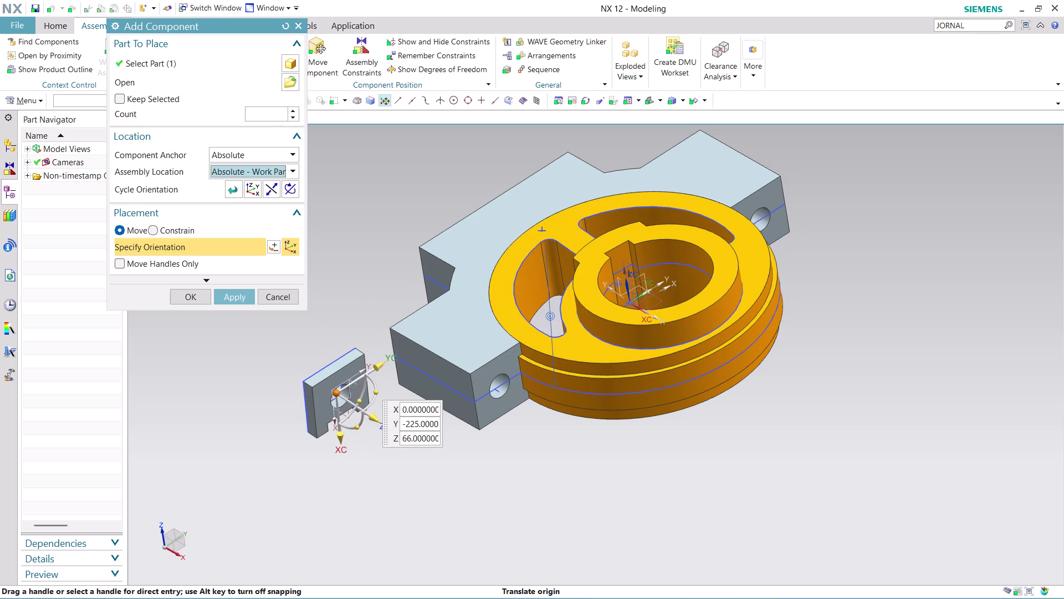
drag(361, 398, 350, 354)
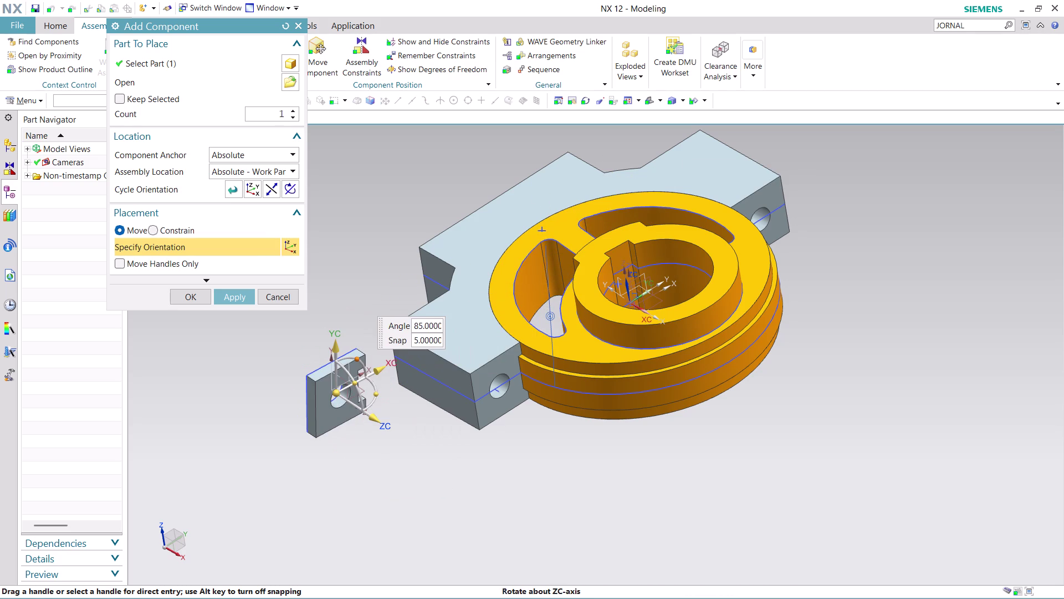
drag(349, 354, 340, 362)
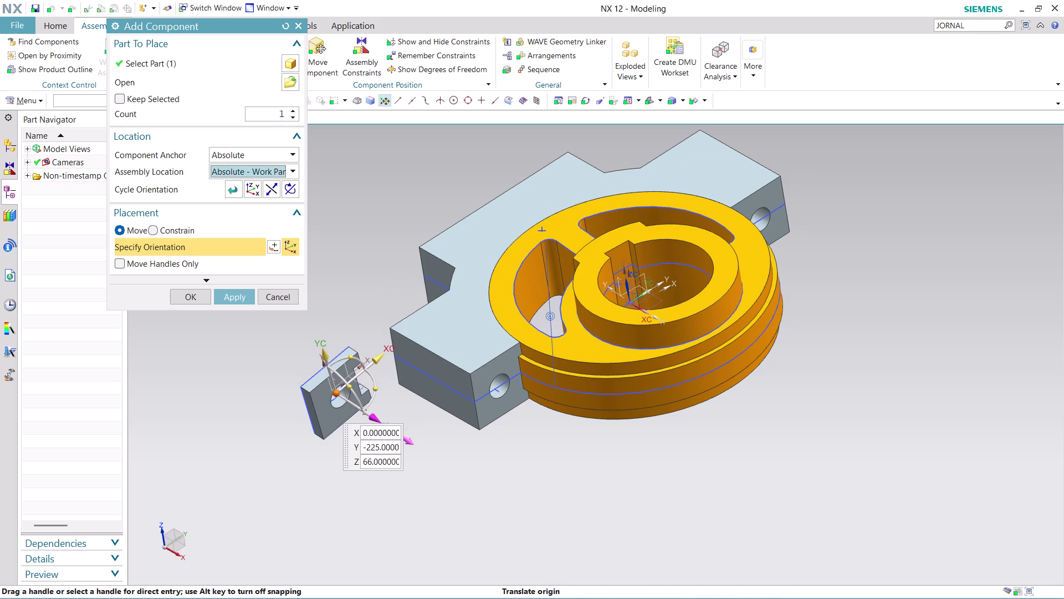
drag(380, 415, 522, 506)
drag(527, 456, 579, 400)
click(193, 298)
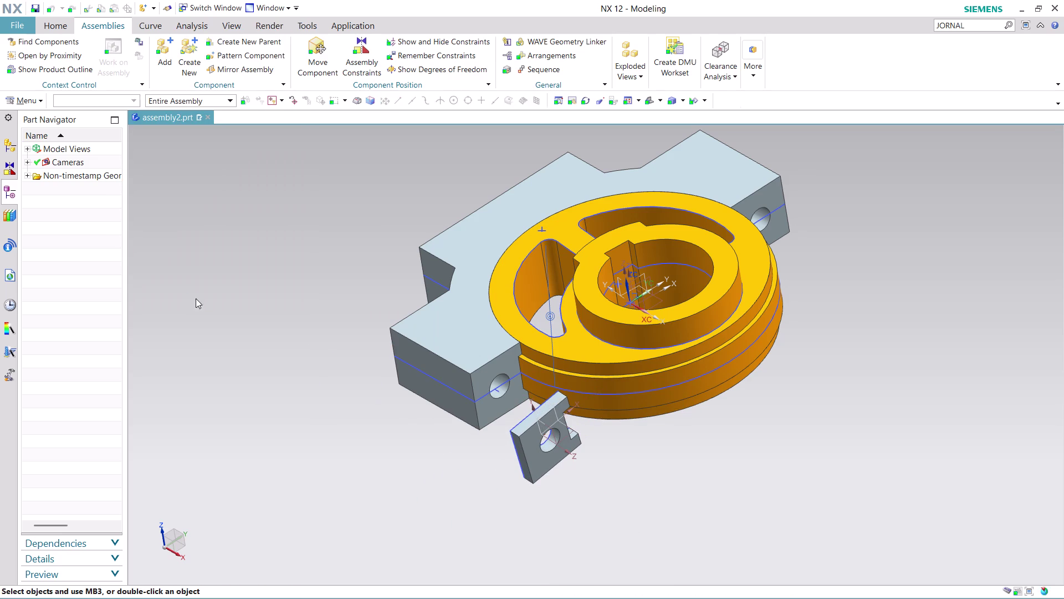
click(345, 55)
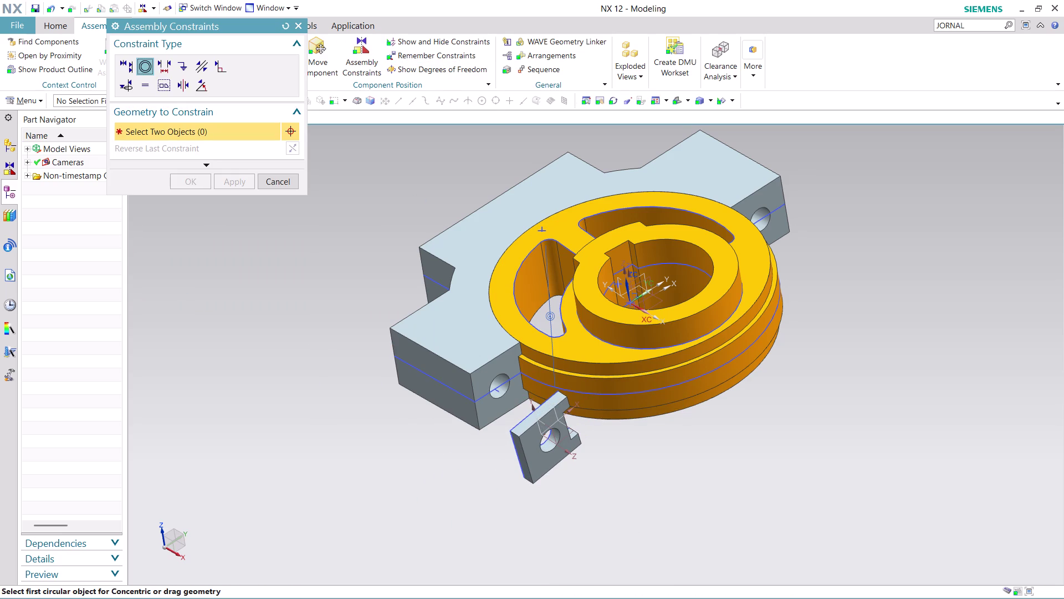
Make the plate's hole edge concentric with the housing hole.
middle_drag(604, 500, 597, 473)
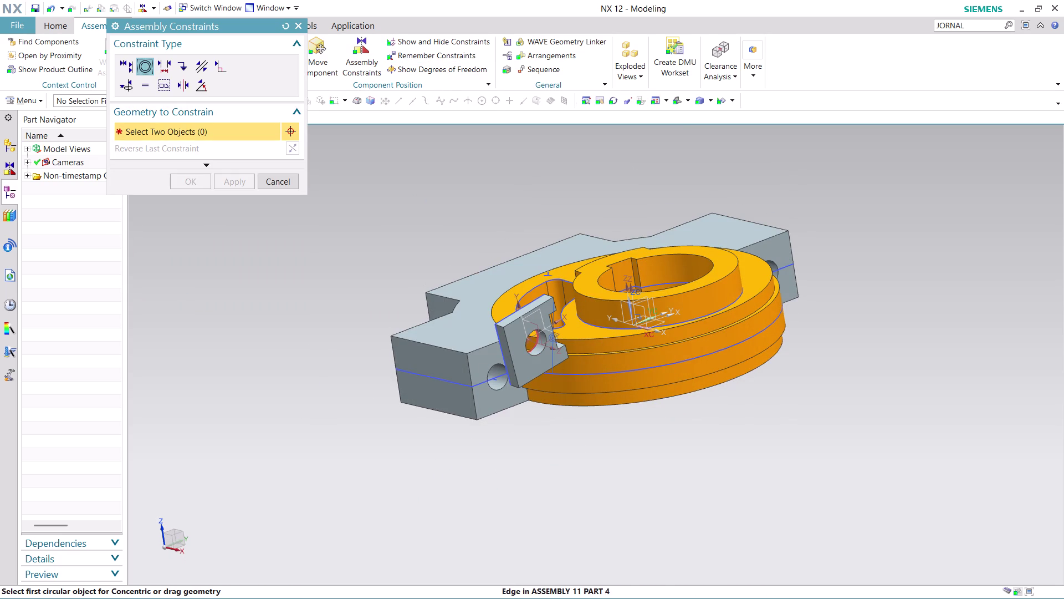
click(539, 348)
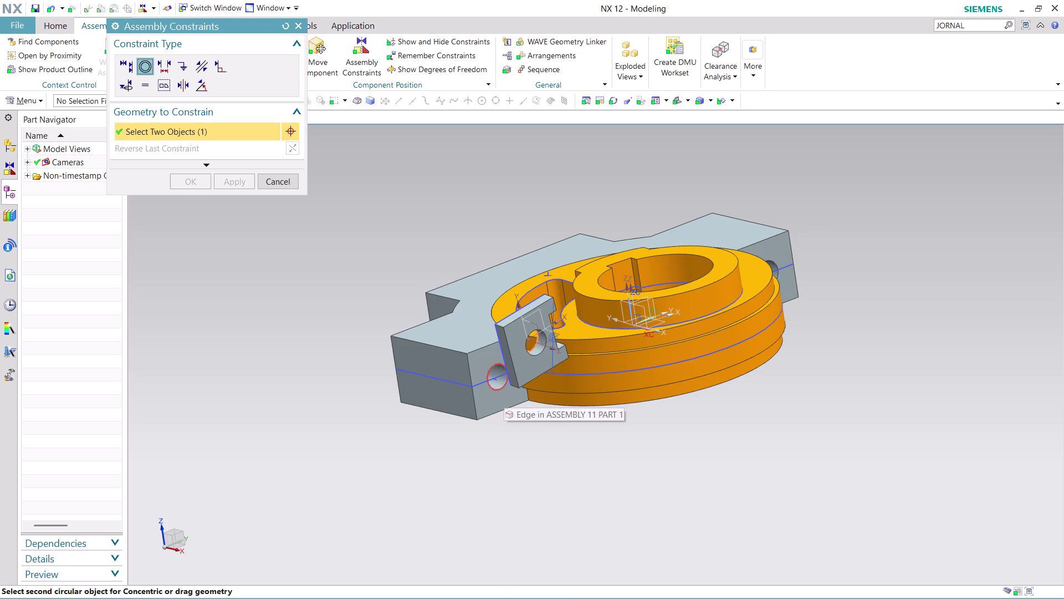
click(494, 391)
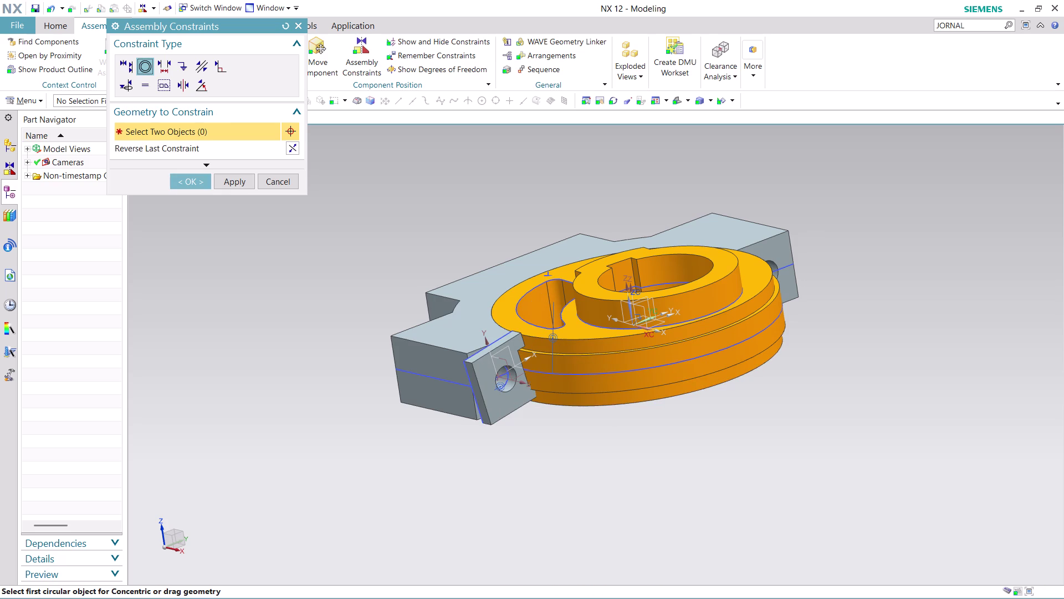
middle_drag(492, 453, 468, 394)
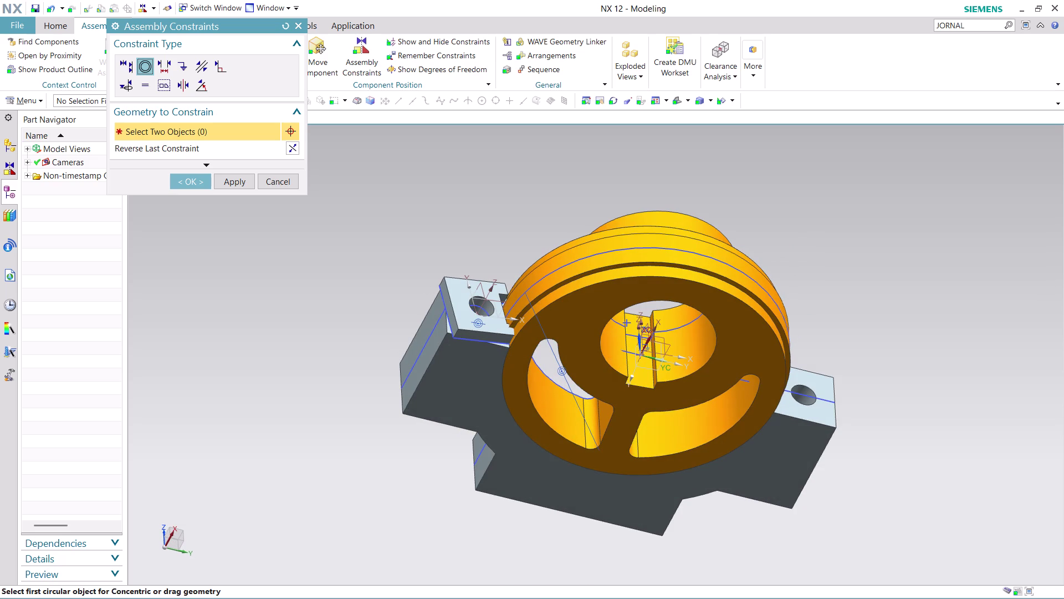
Undo the concentric alignment and cancel the constraint setup.
key(ctrl+z)
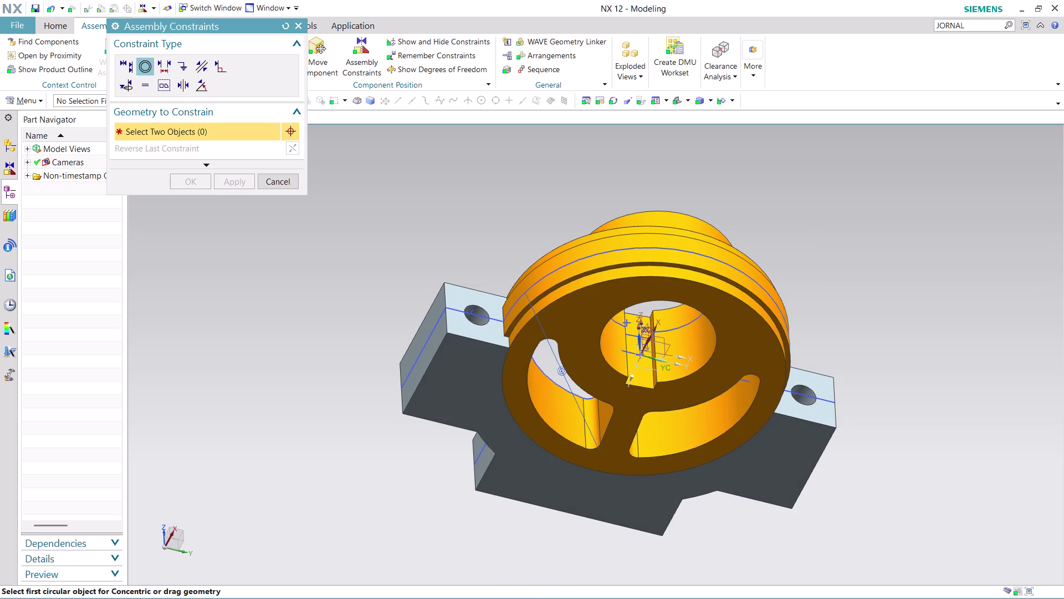
scroll(down, 3)
middle_drag(496, 181, 489, 229)
middle_click(489, 229)
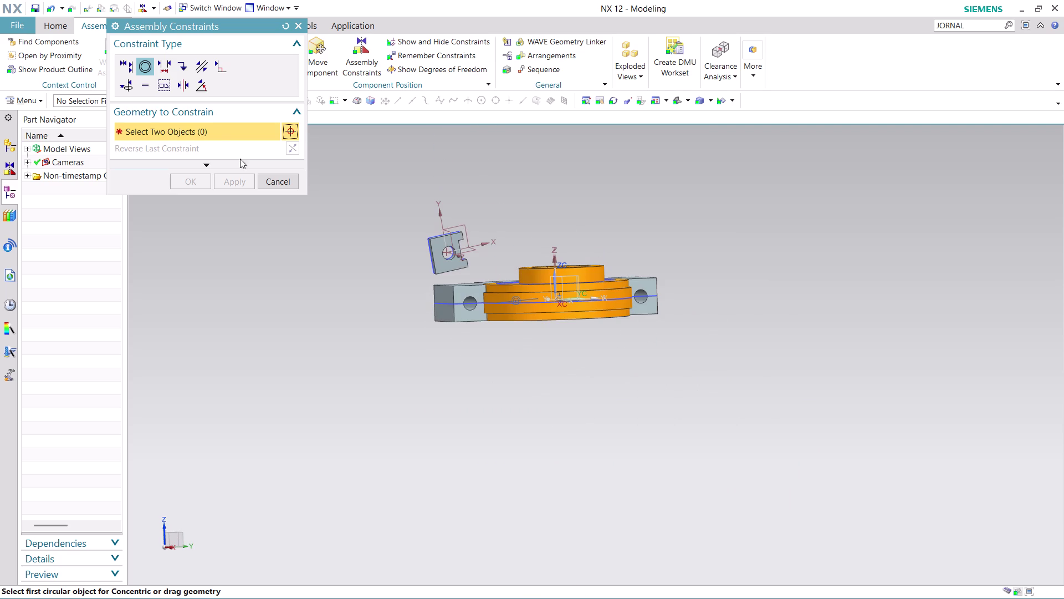
click(269, 180)
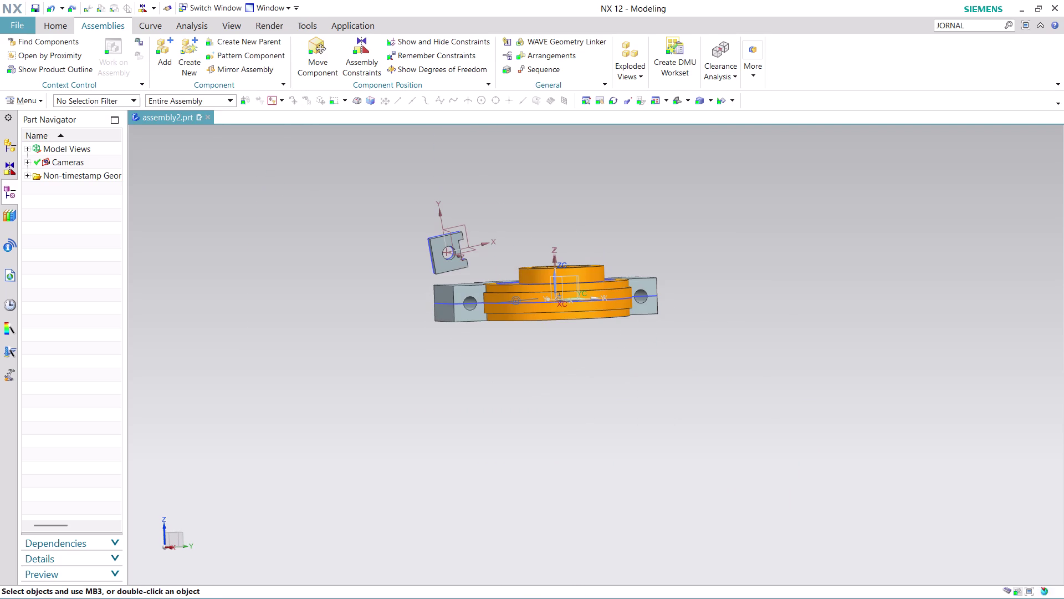
click(316, 48)
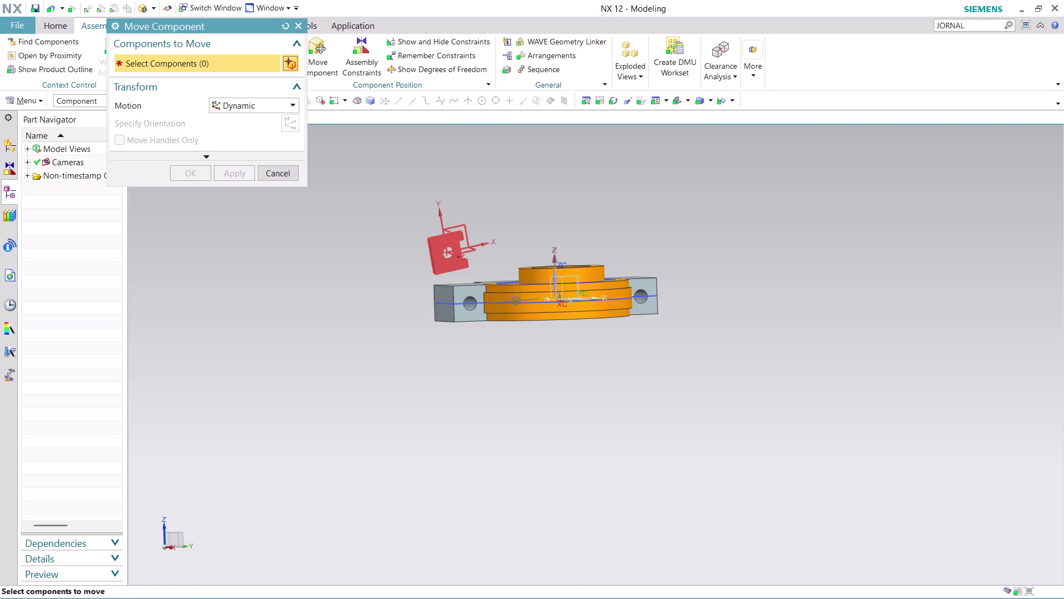
Shift the notched plate down beside the housing's left end.
click(447, 244)
click(288, 121)
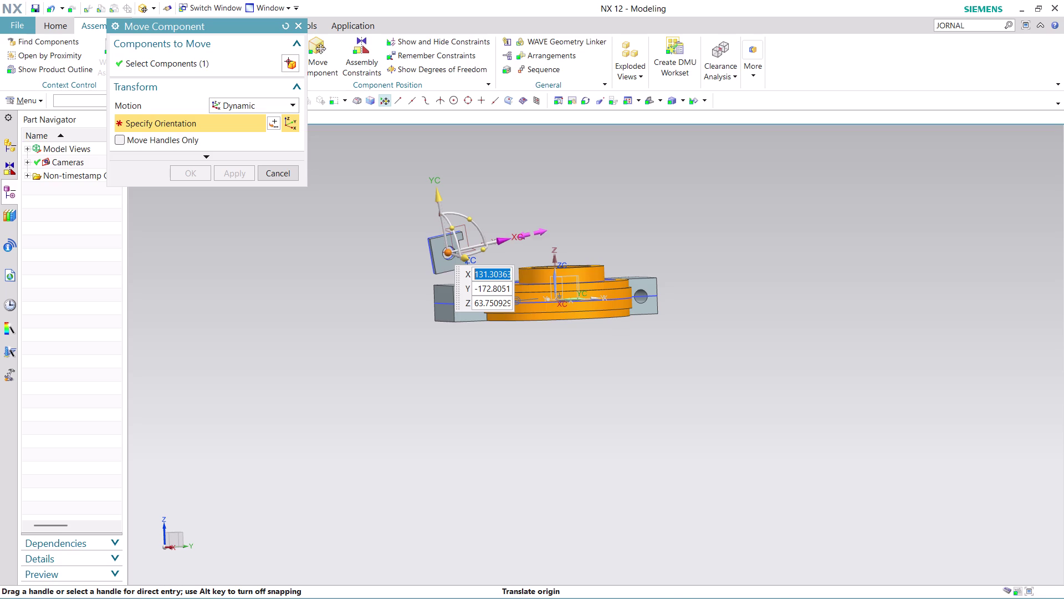
drag(472, 223, 482, 234)
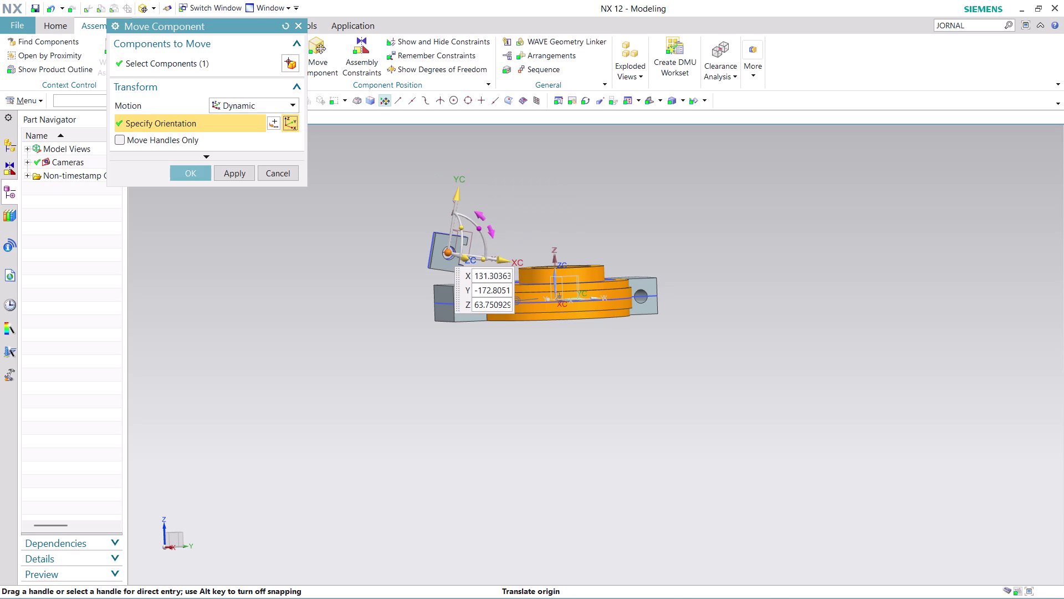
drag(483, 224, 473, 217)
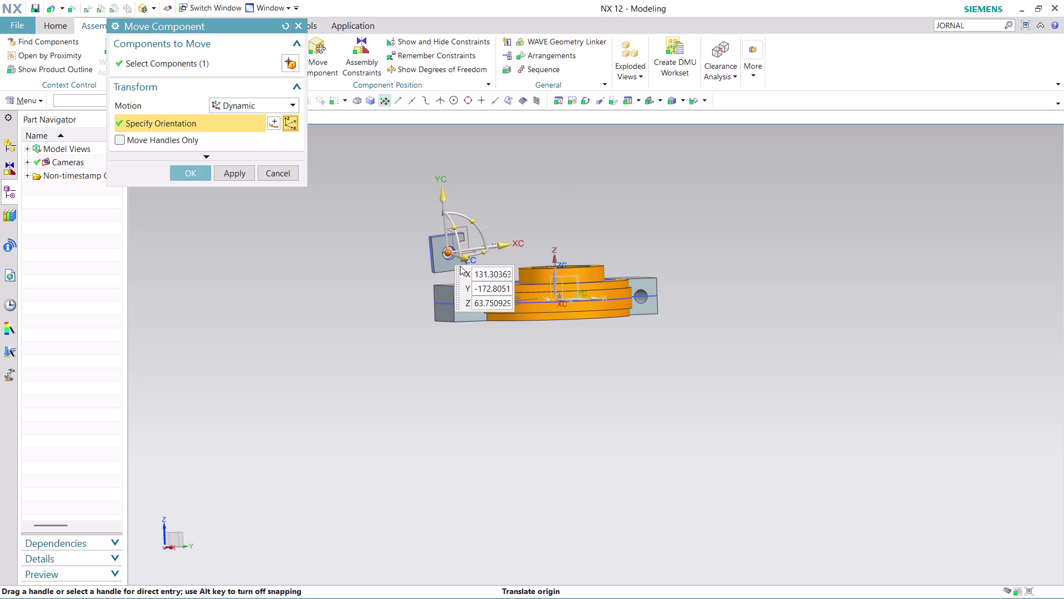
drag(444, 191, 478, 267)
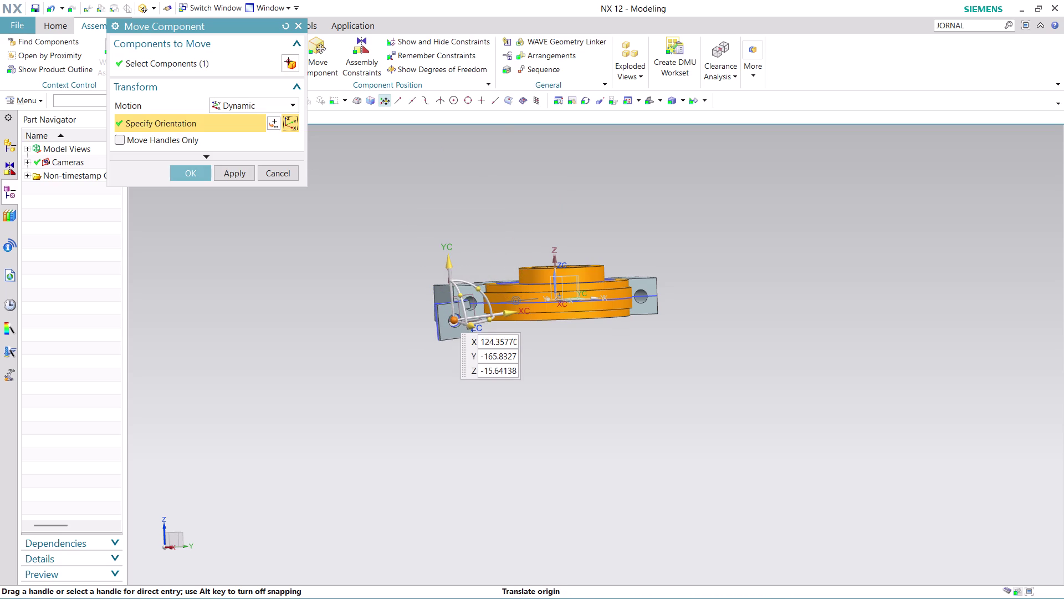
Tilt the plate about X and turn it about its vertical axis.
drag(505, 316, 531, 312)
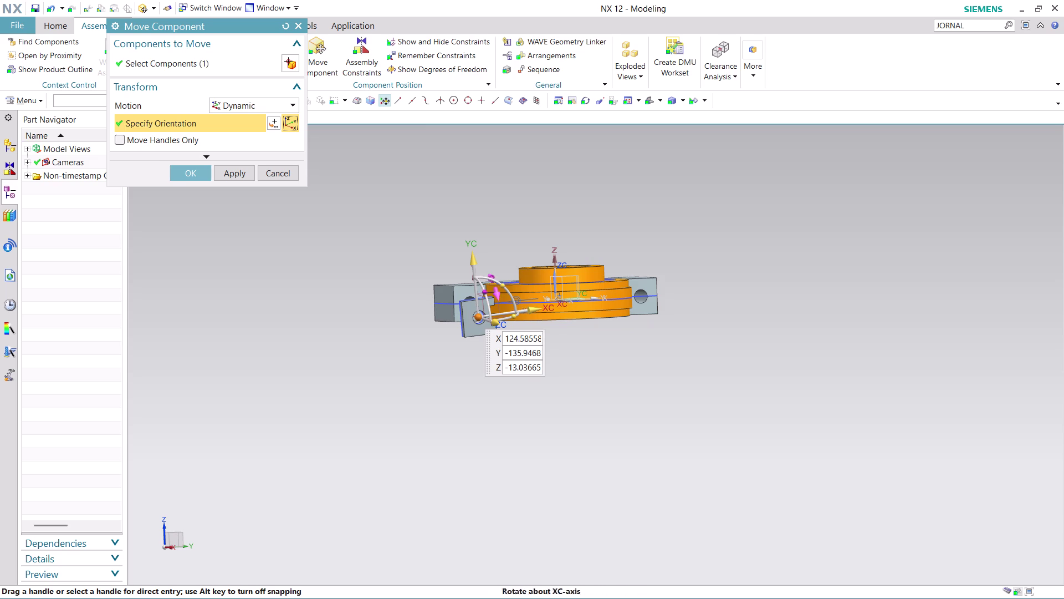
drag(495, 284, 492, 288)
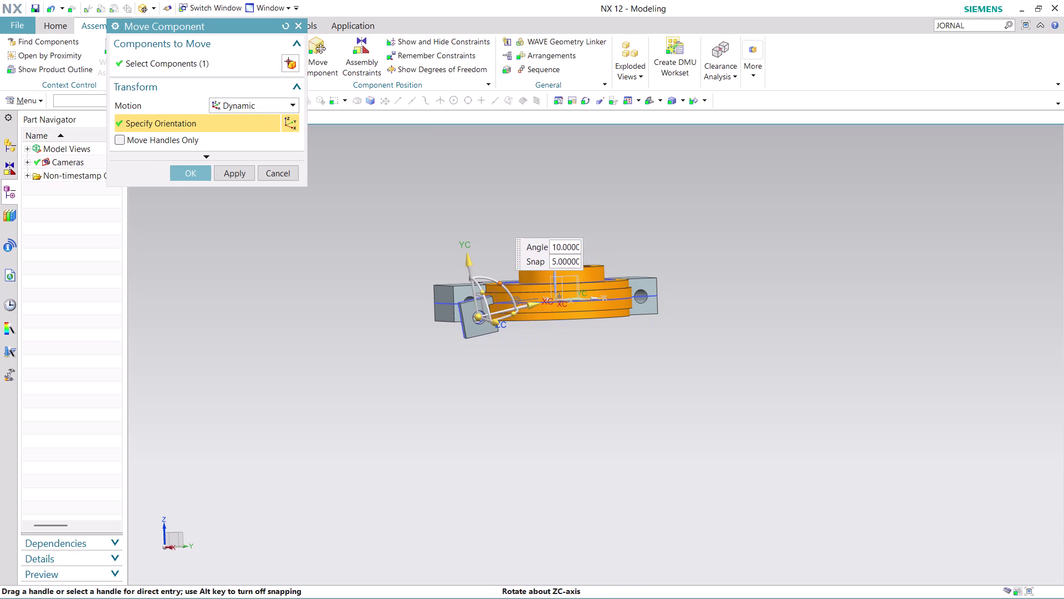
drag(492, 288, 495, 291)
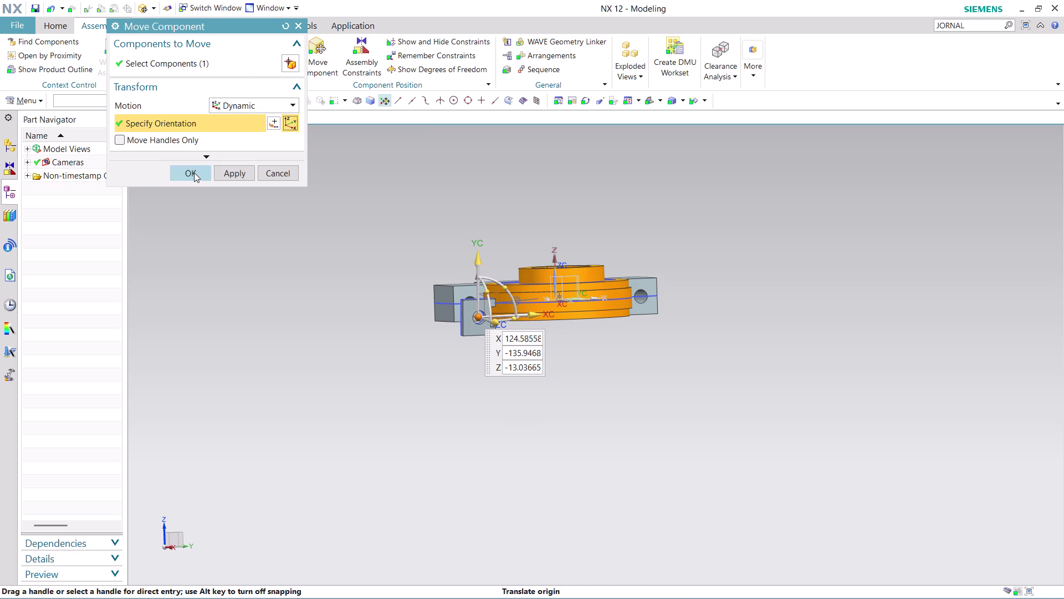
click(194, 172)
scroll(up, 3)
middle_drag(529, 333, 524, 338)
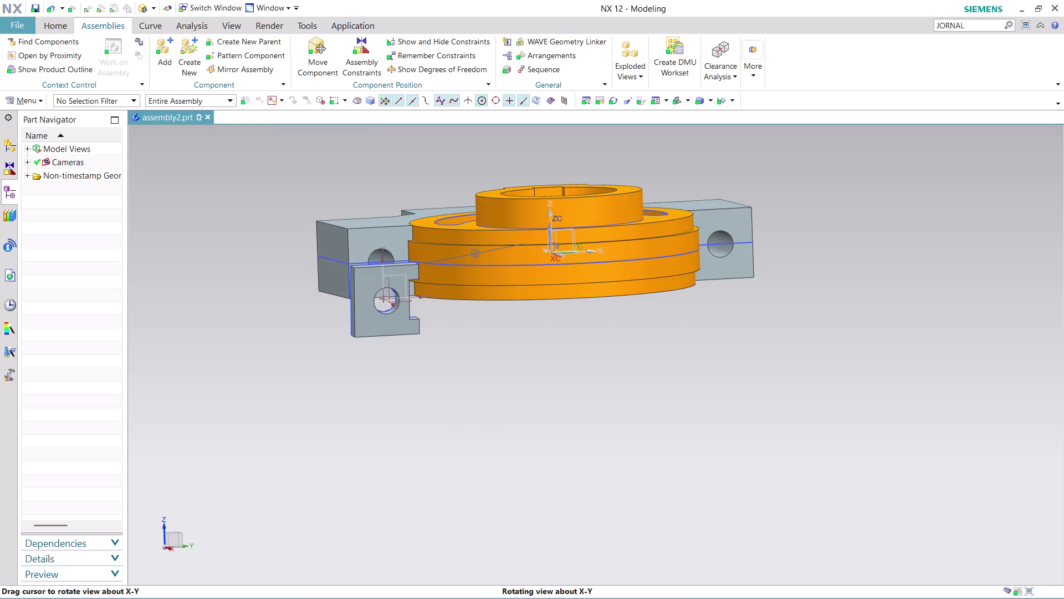
middle_drag(523, 338, 515, 337)
scroll(up, 3)
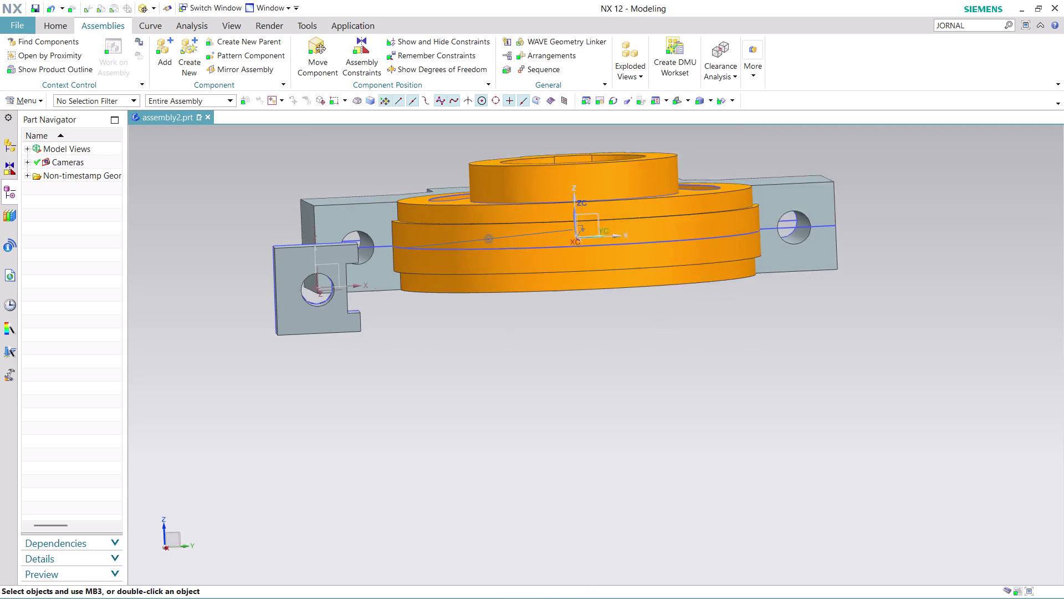
scroll(up, 3)
Constrain the plate's hole edge concentric with the housing's left-end hole edge.
click(366, 47)
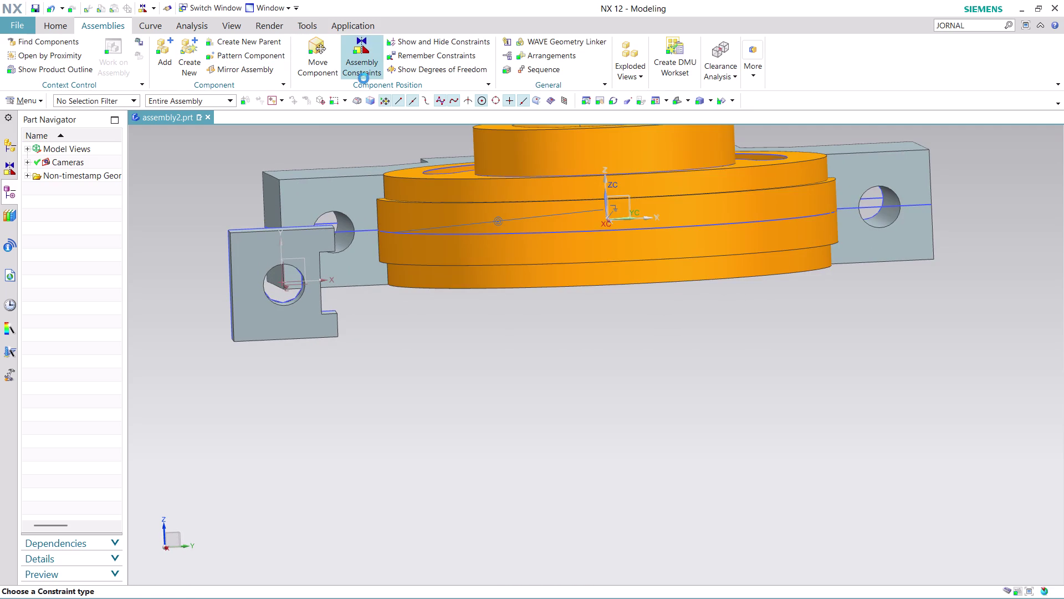
click(350, 219)
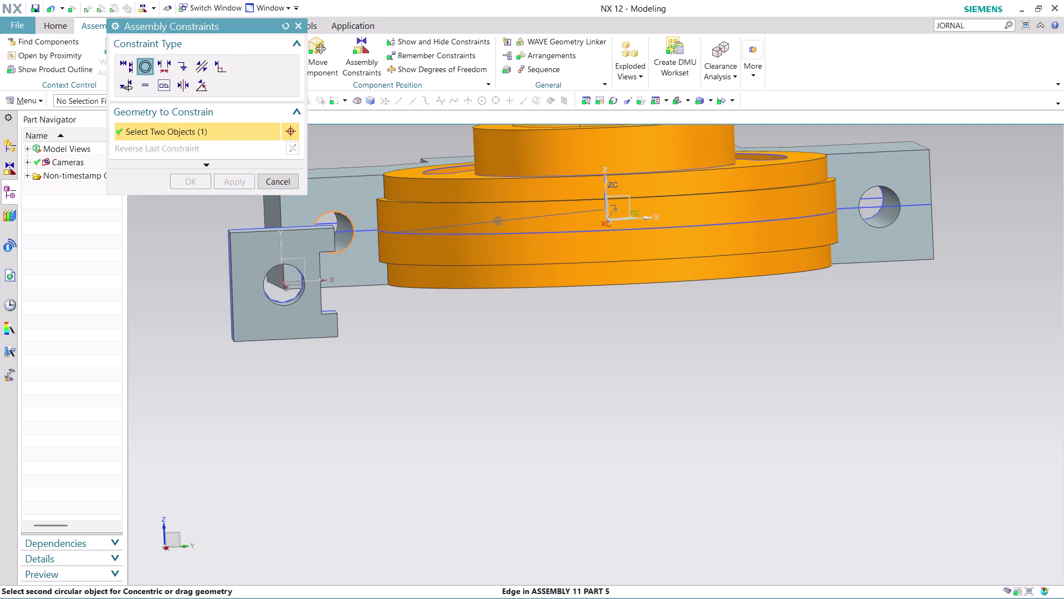
click(293, 296)
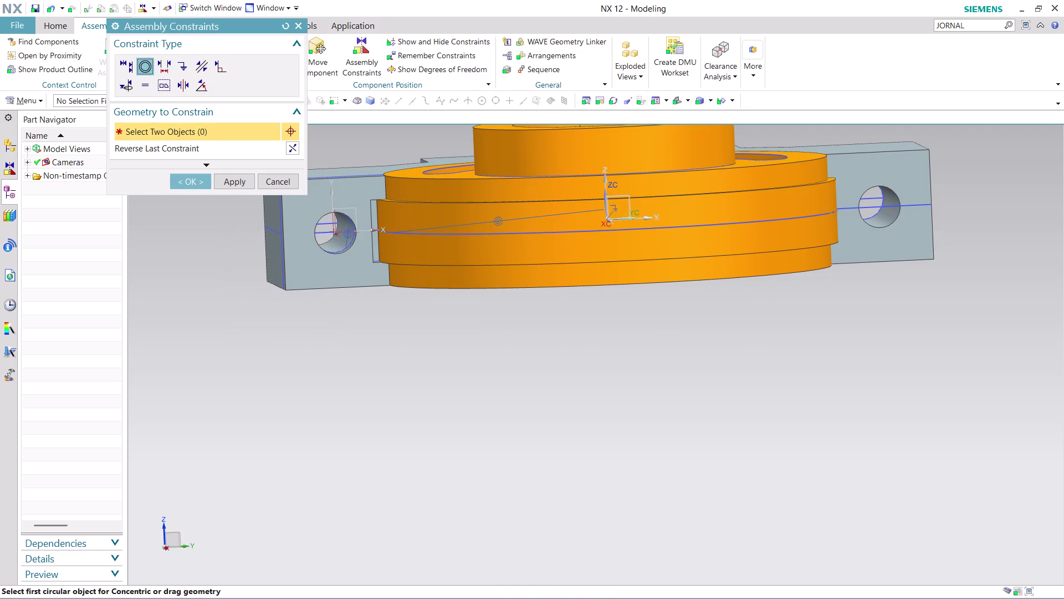
scroll(down, 3)
scroll(up, 3)
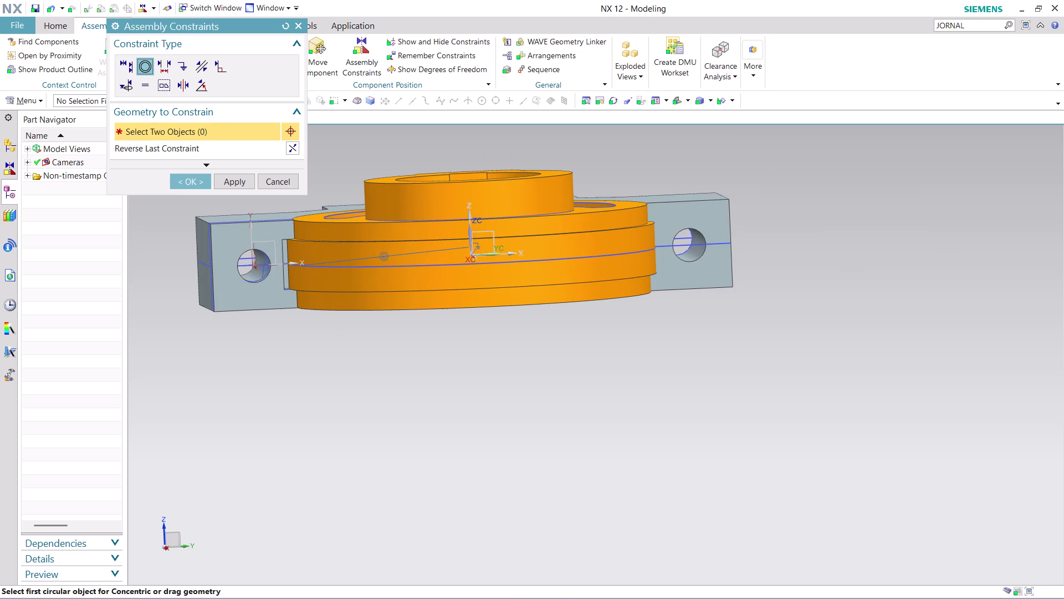
click(190, 182)
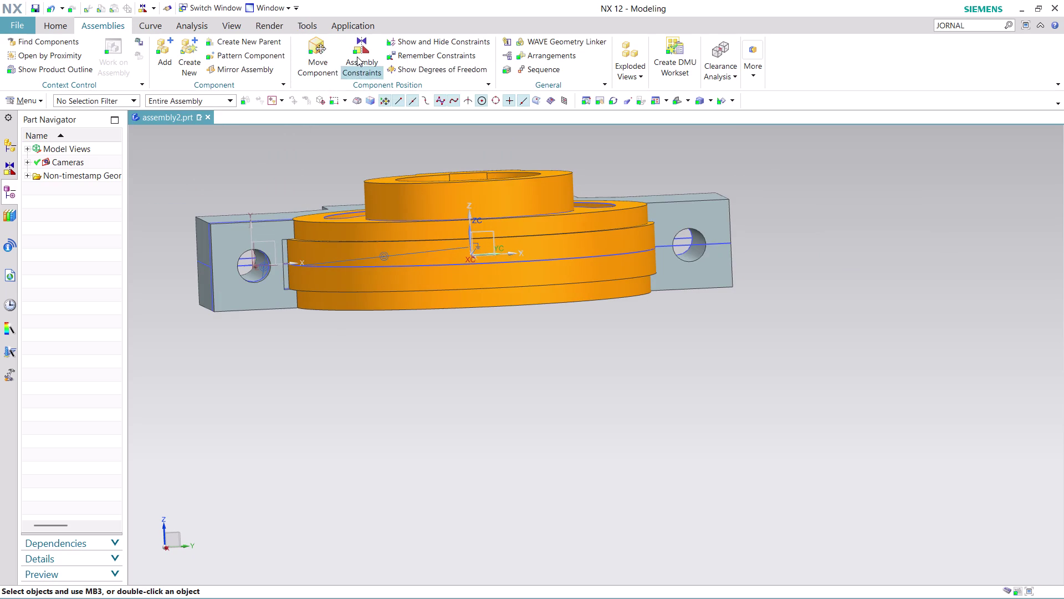
click(169, 62)
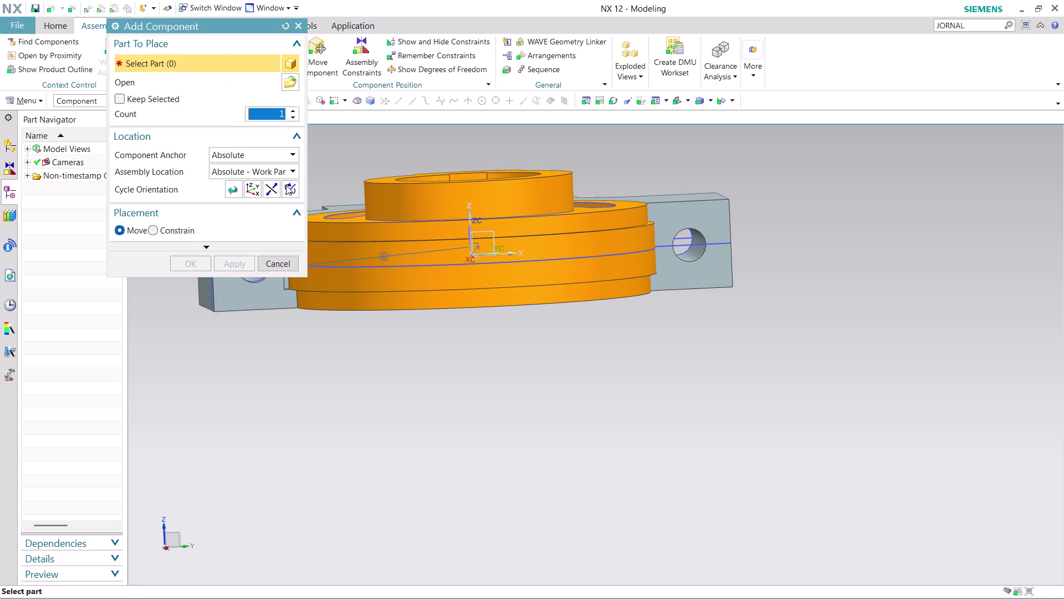
Load the ASSEMBLY 11 PART 4 notched block file as a new component.
click(291, 79)
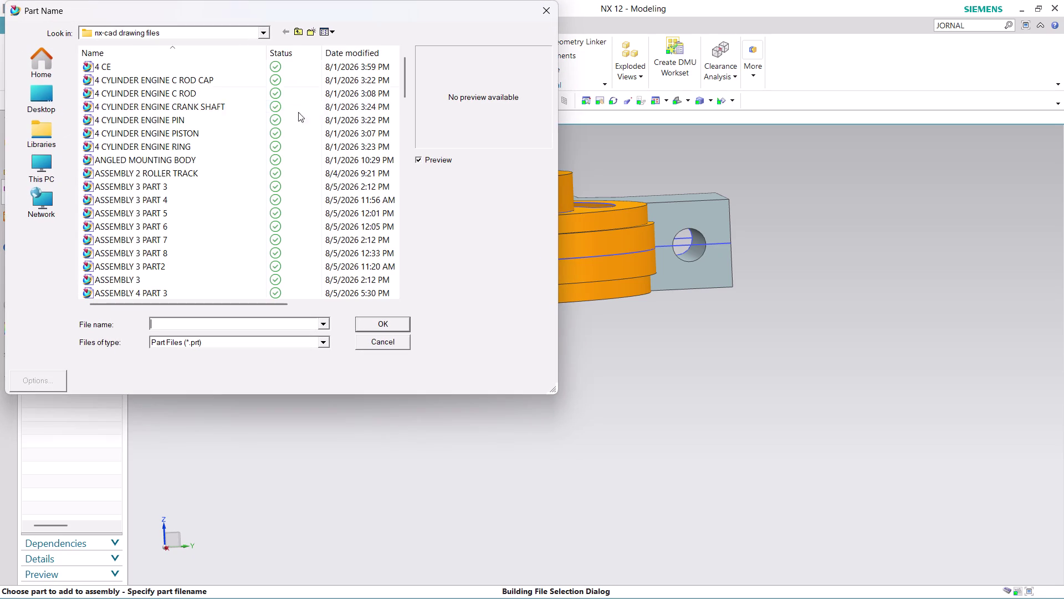
scroll(down, 3)
click(384, 343)
middle_drag(809, 270, 746, 279)
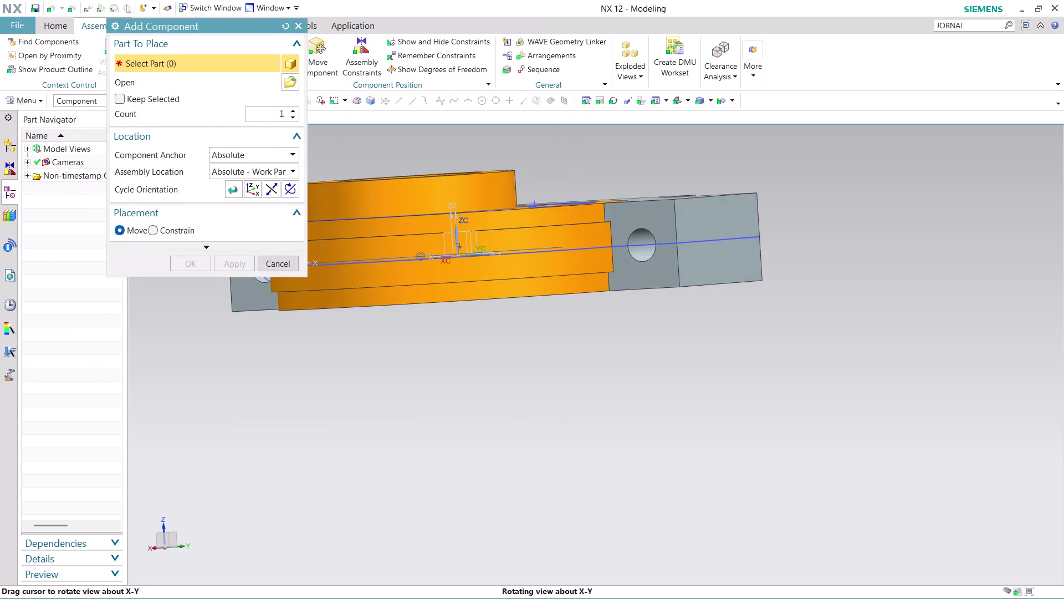
middle_drag(746, 278, 797, 286)
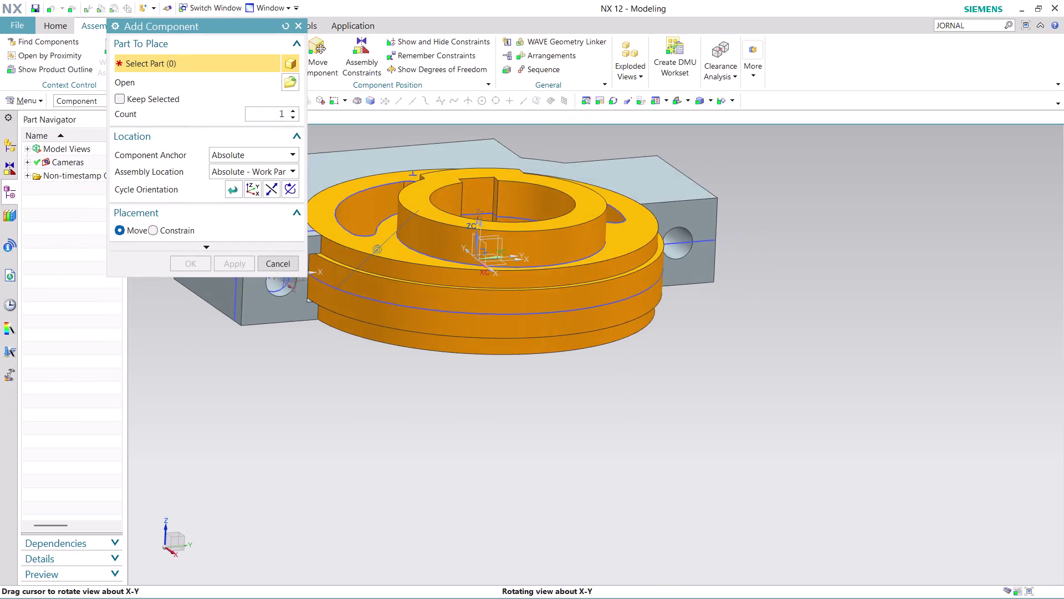
middle_drag(796, 287, 777, 272)
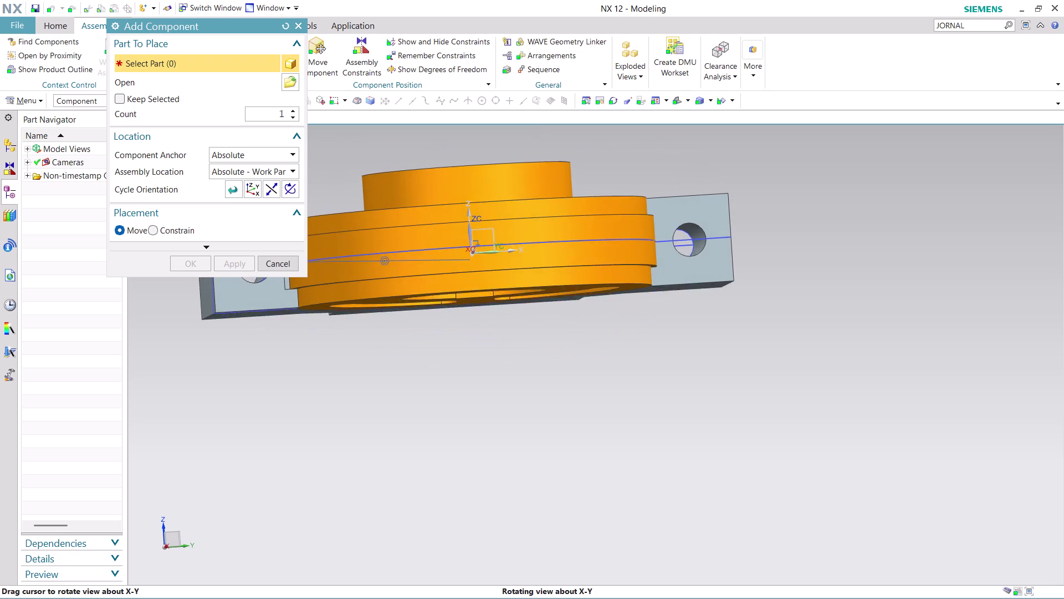
middle_drag(777, 272, 775, 279)
click(291, 81)
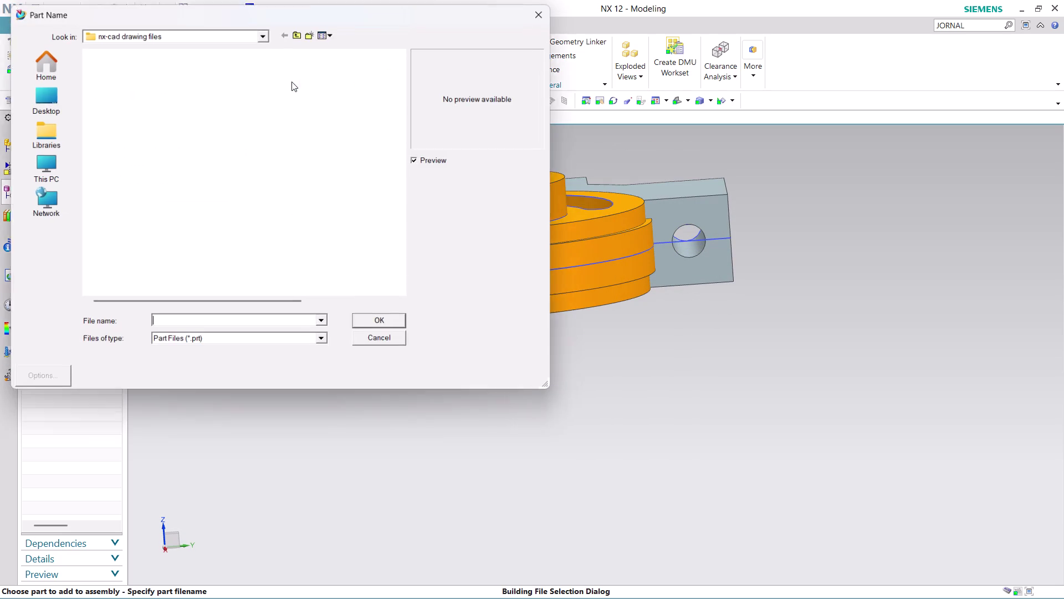
scroll(down, 3)
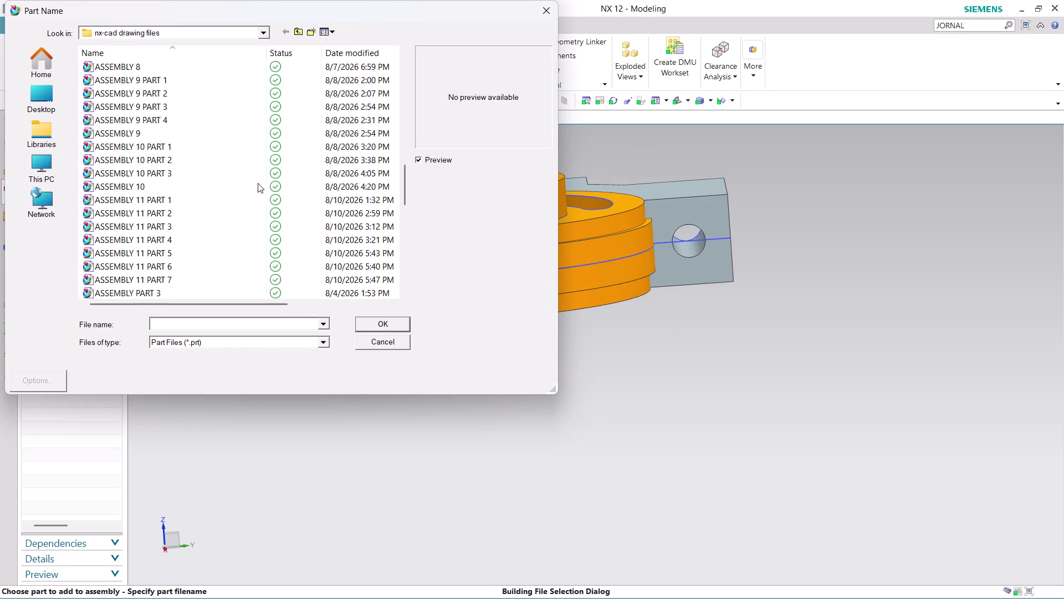
scroll(down, 3)
click(186, 193)
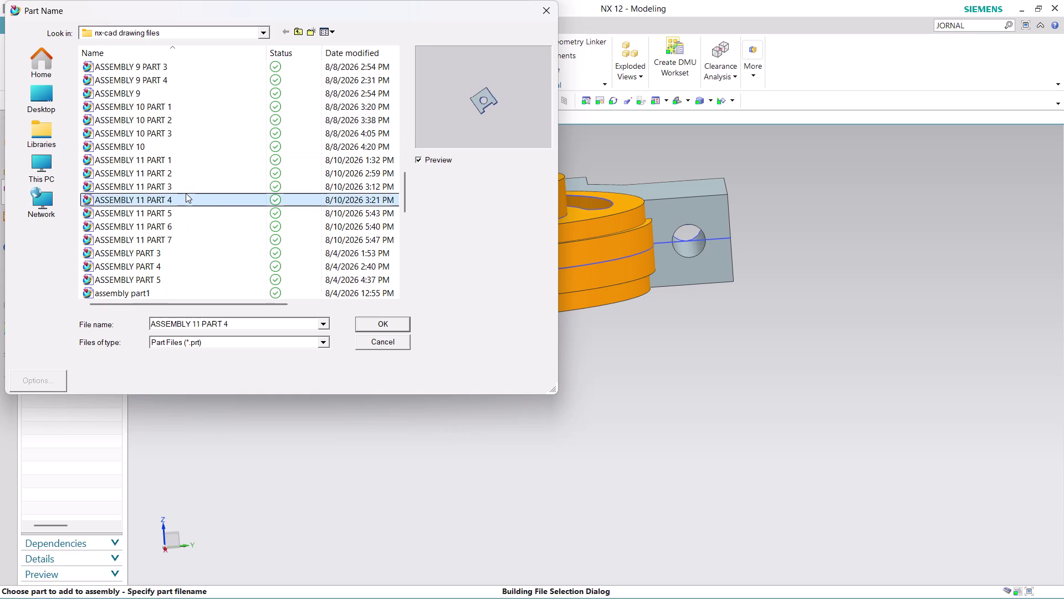
click(388, 320)
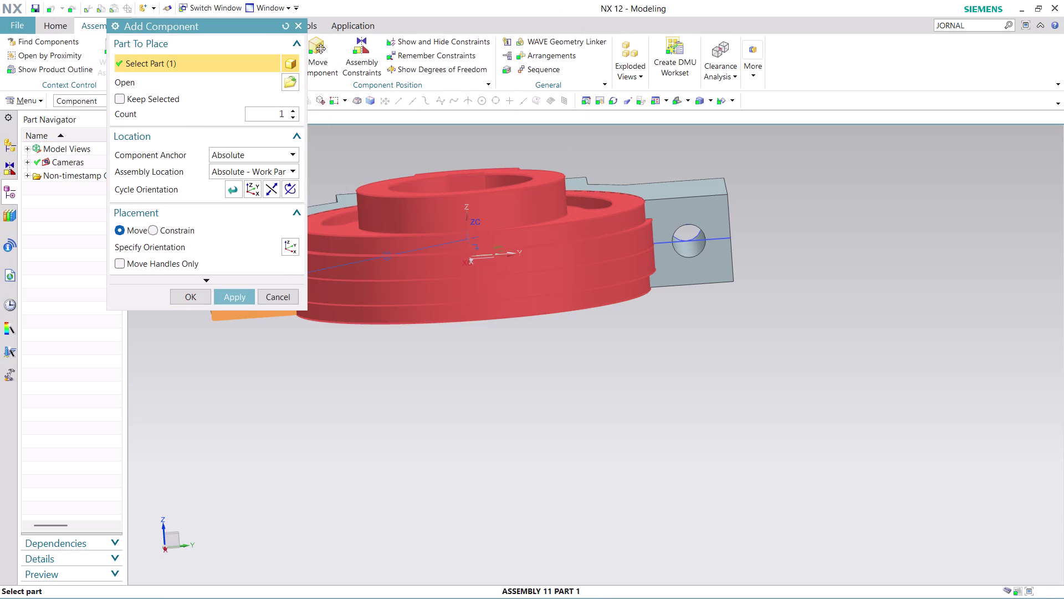
Set the block's placement relative to the displayed part's origin.
click(291, 168)
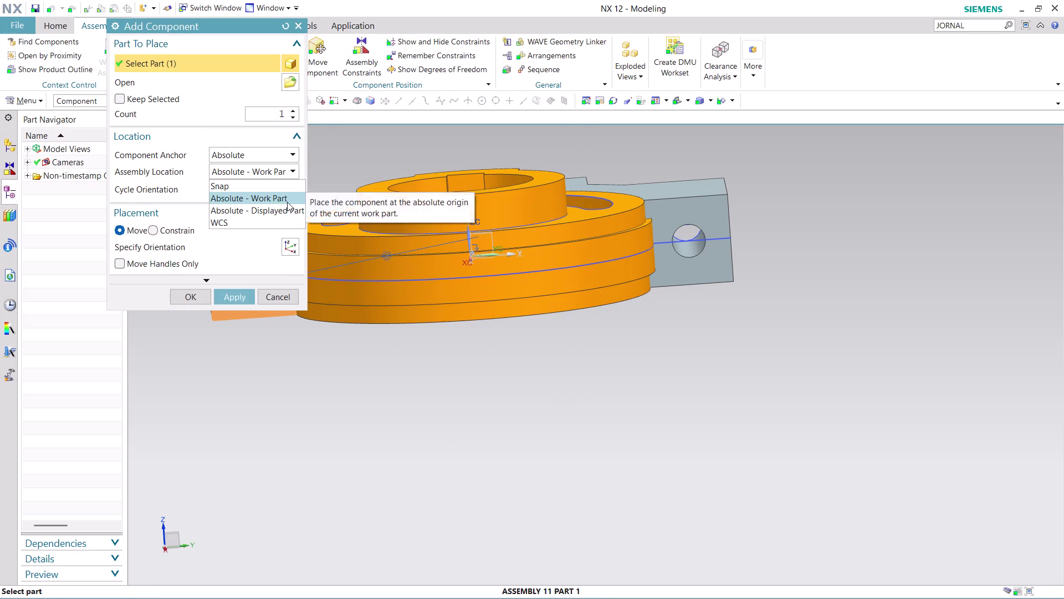
click(287, 202)
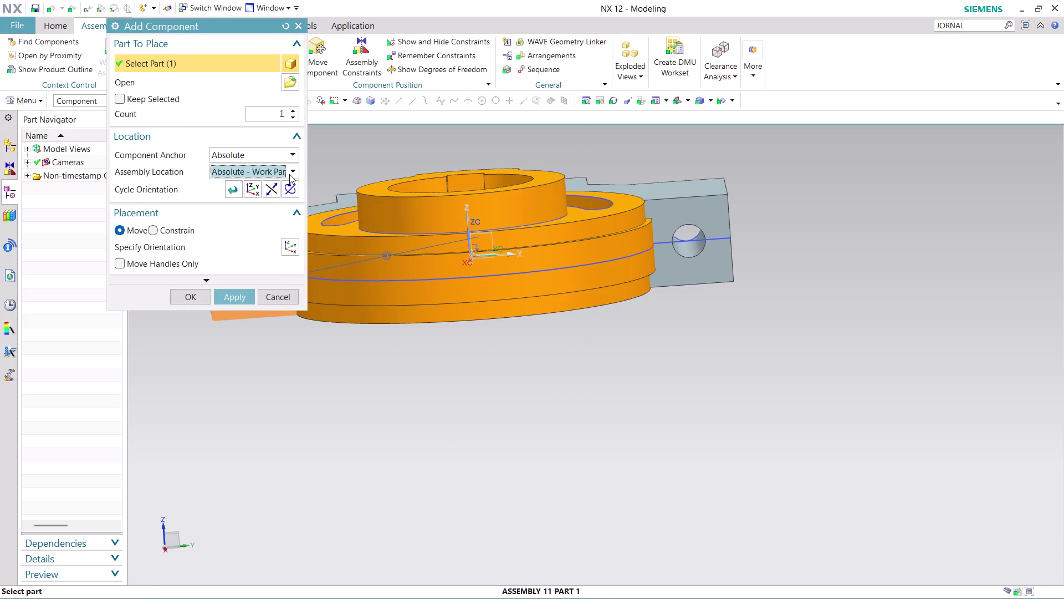
click(291, 172)
click(288, 211)
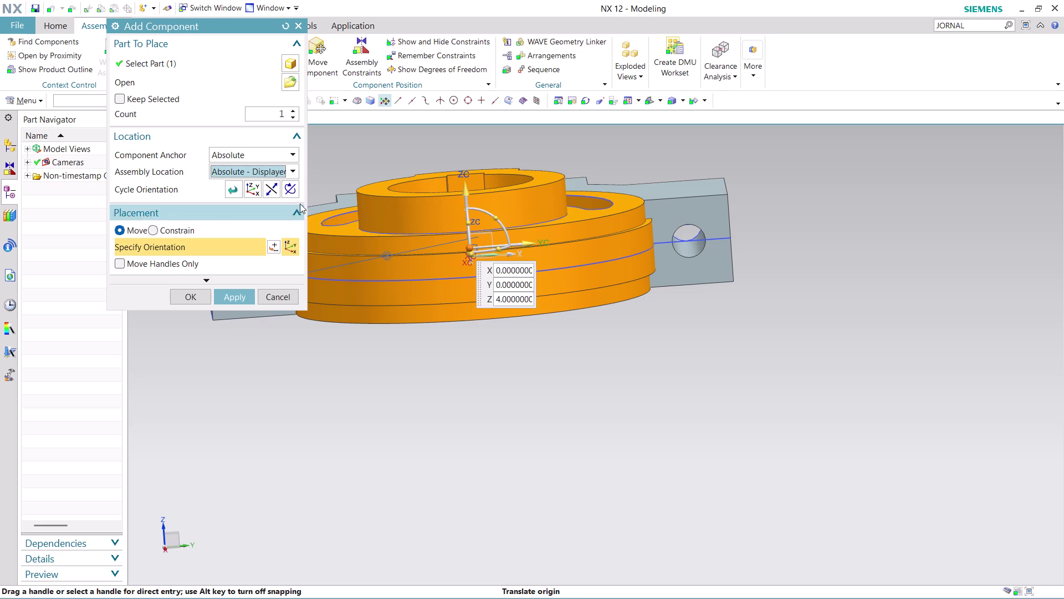
Move and rotate the block with the handles toward the housing's right hole.
drag(522, 241, 829, 235)
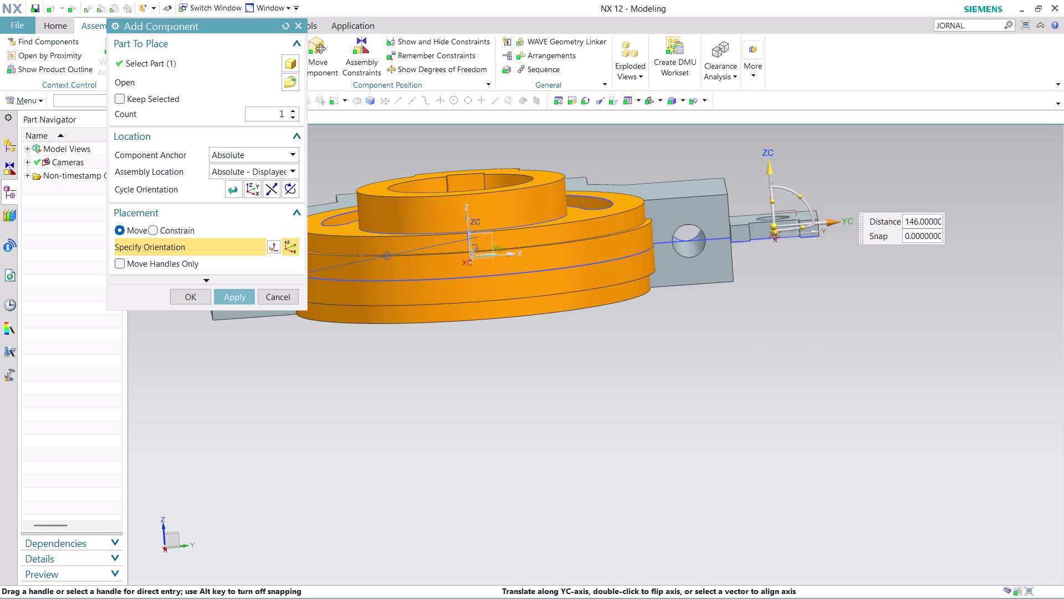
drag(829, 236, 872, 233)
drag(819, 188, 831, 238)
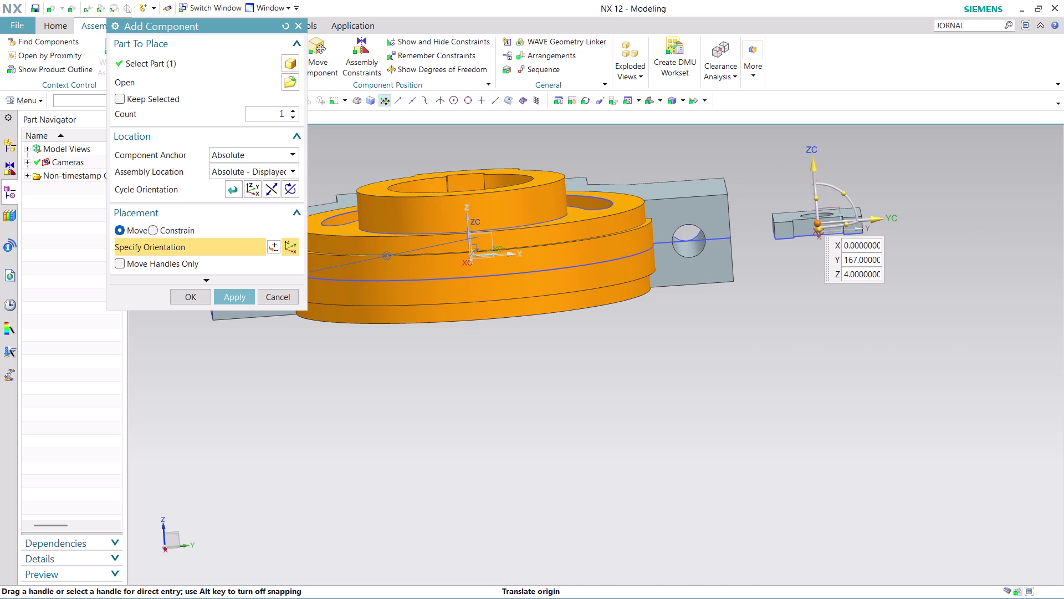
drag(814, 204, 822, 218)
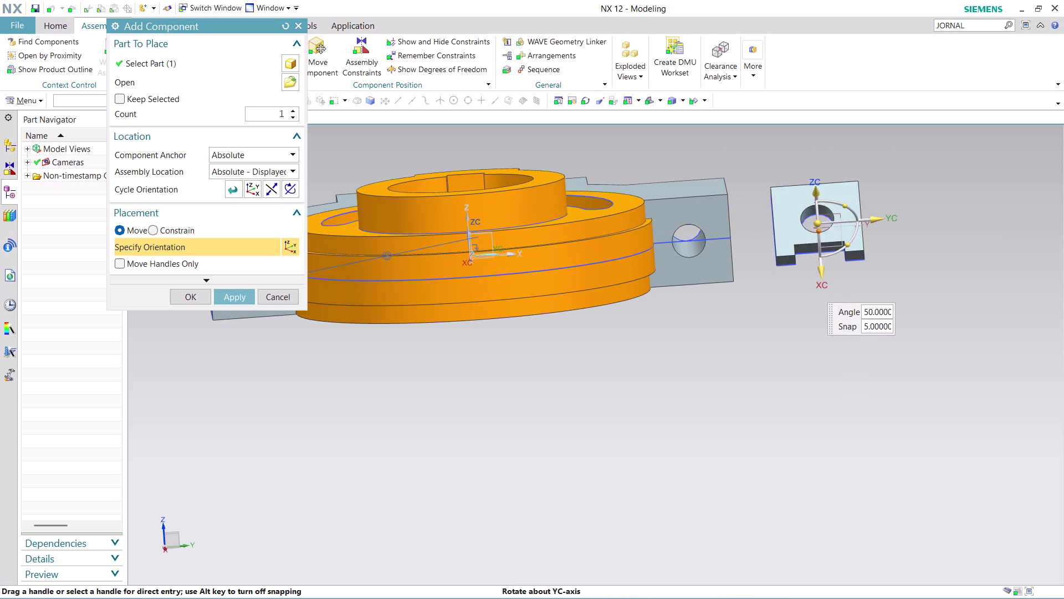
drag(822, 218, 822, 222)
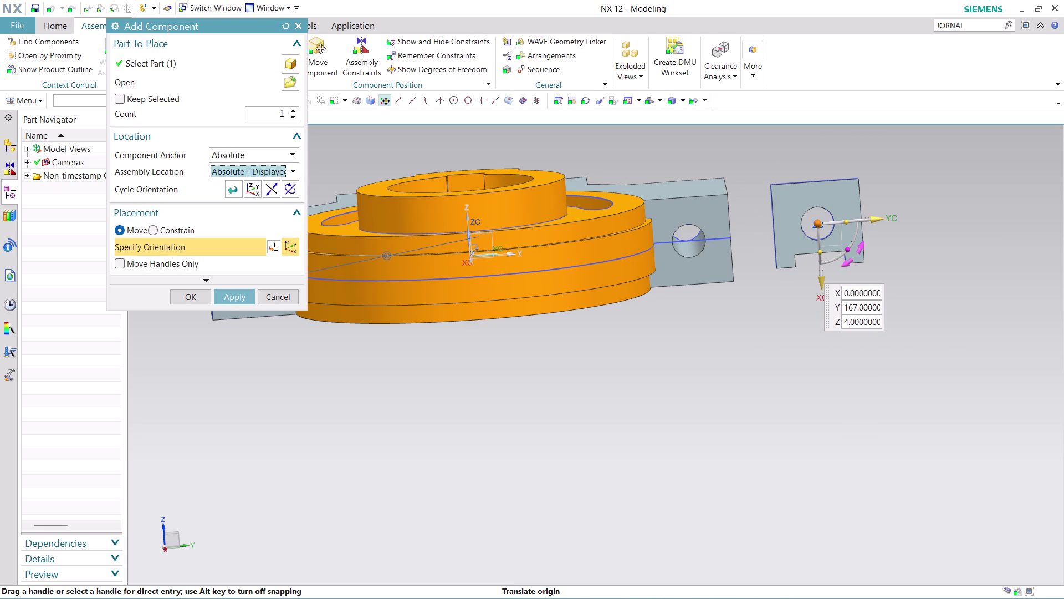
drag(852, 243, 796, 300)
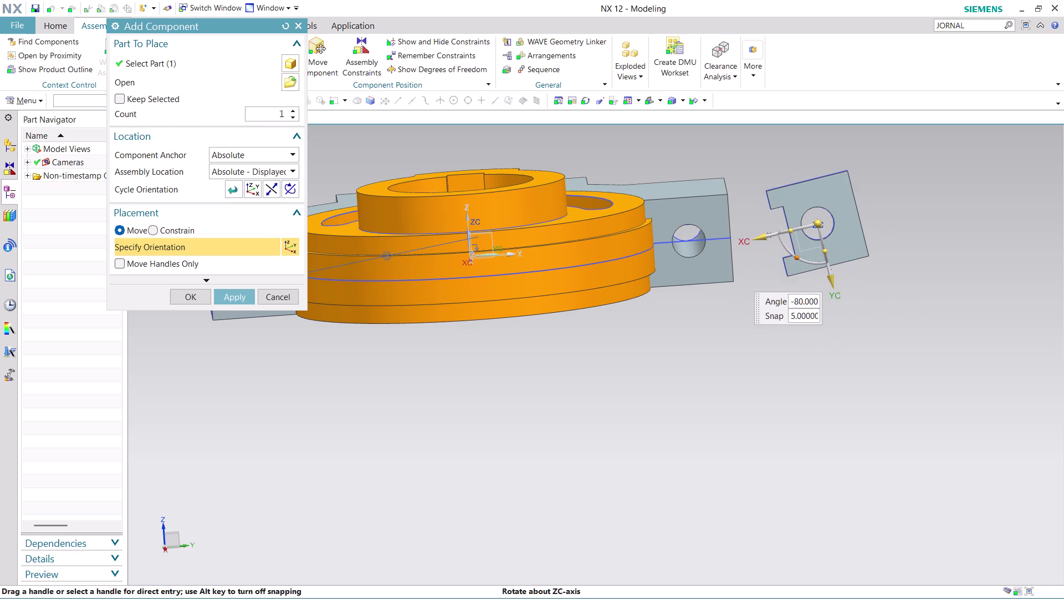
drag(796, 301, 781, 296)
drag(756, 231, 606, 245)
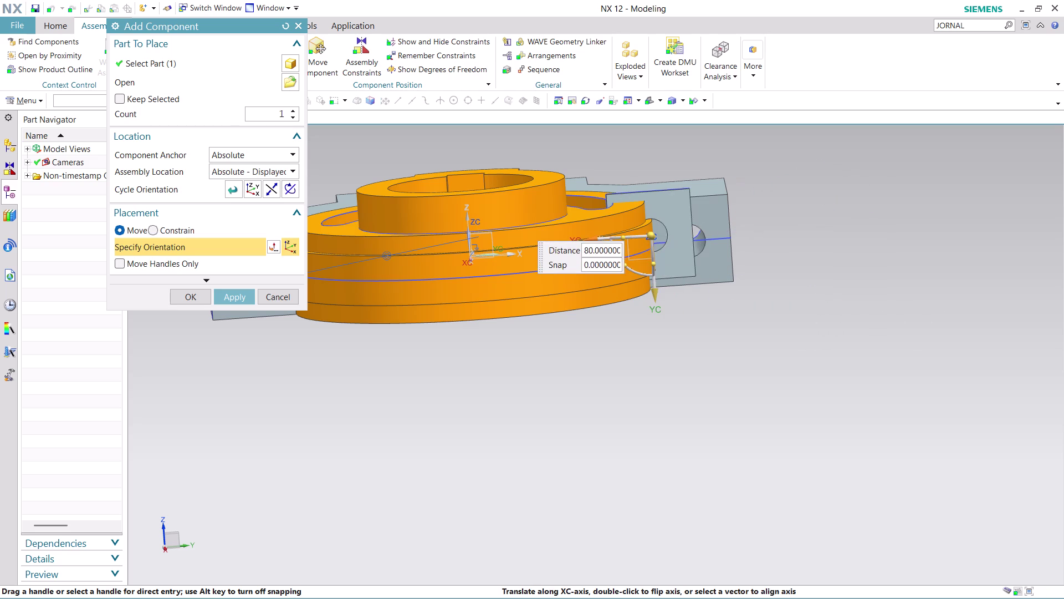
drag(605, 245, 674, 274)
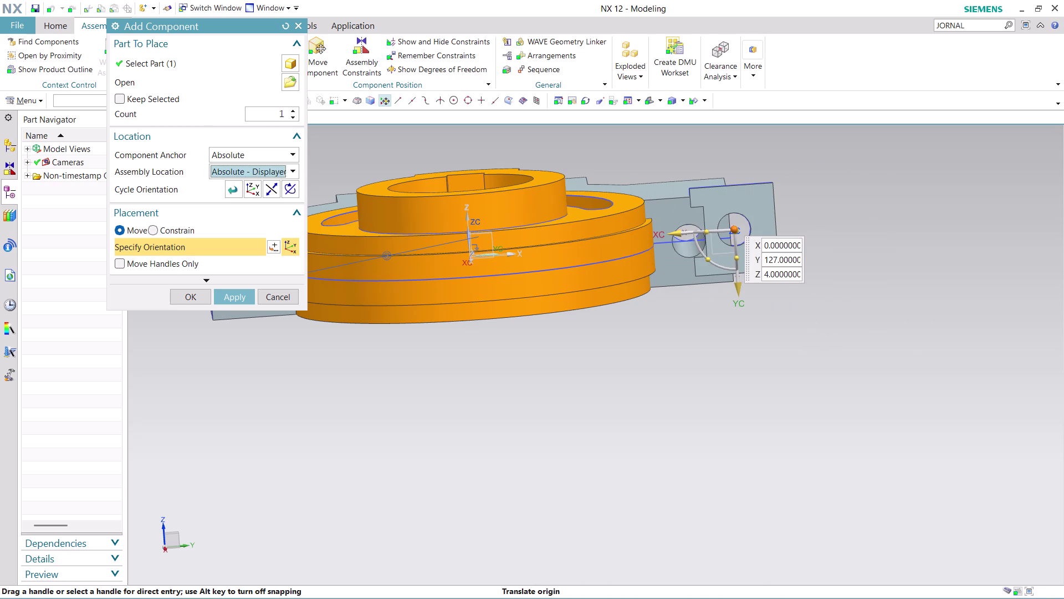
Align the block's axis with the hole, shift it under the right lug, and accept.
middle_drag(860, 247, 866, 291)
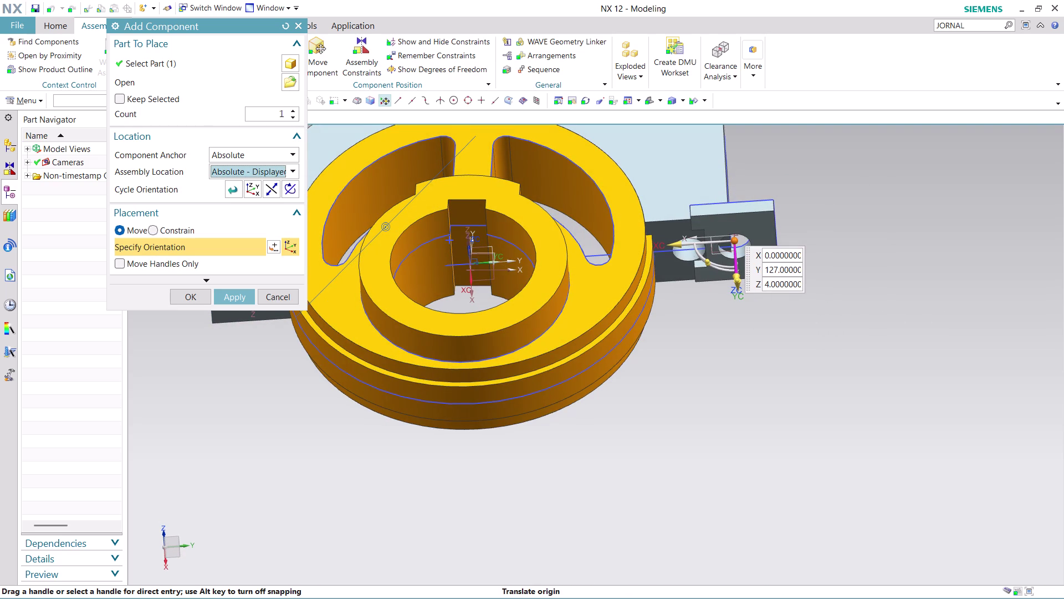
drag(737, 258, 741, 294)
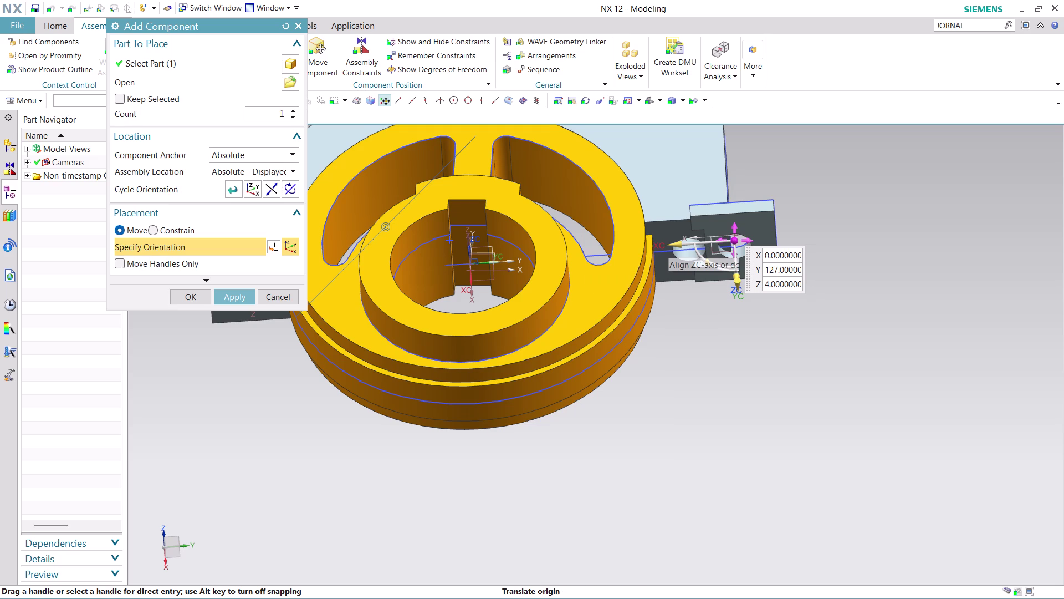
drag(733, 228, 735, 251)
drag(737, 258, 738, 282)
middle_drag(780, 202, 780, 243)
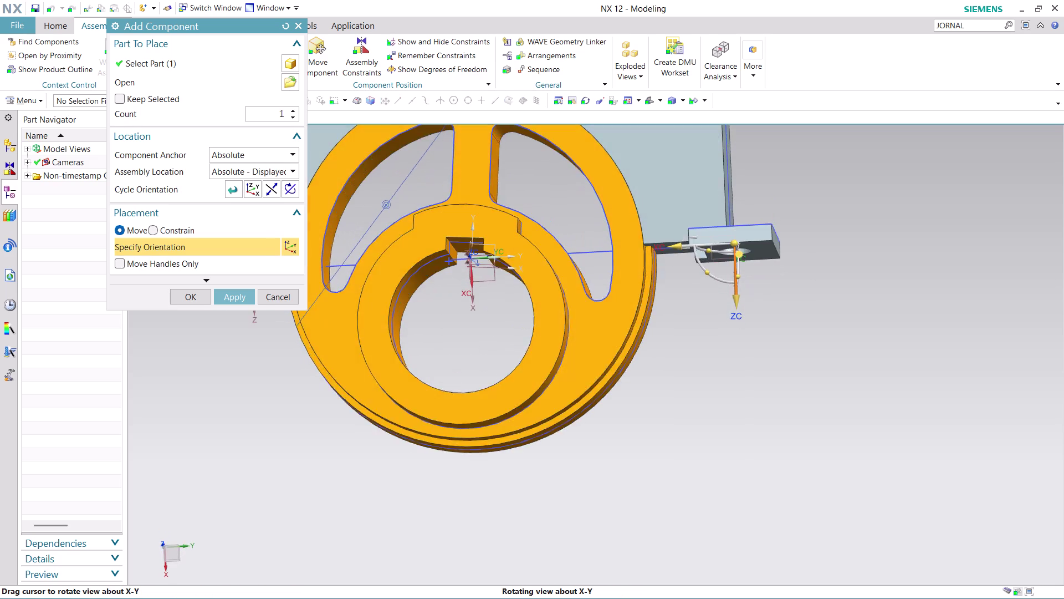
middle_drag(780, 243, 795, 223)
drag(736, 284, 752, 313)
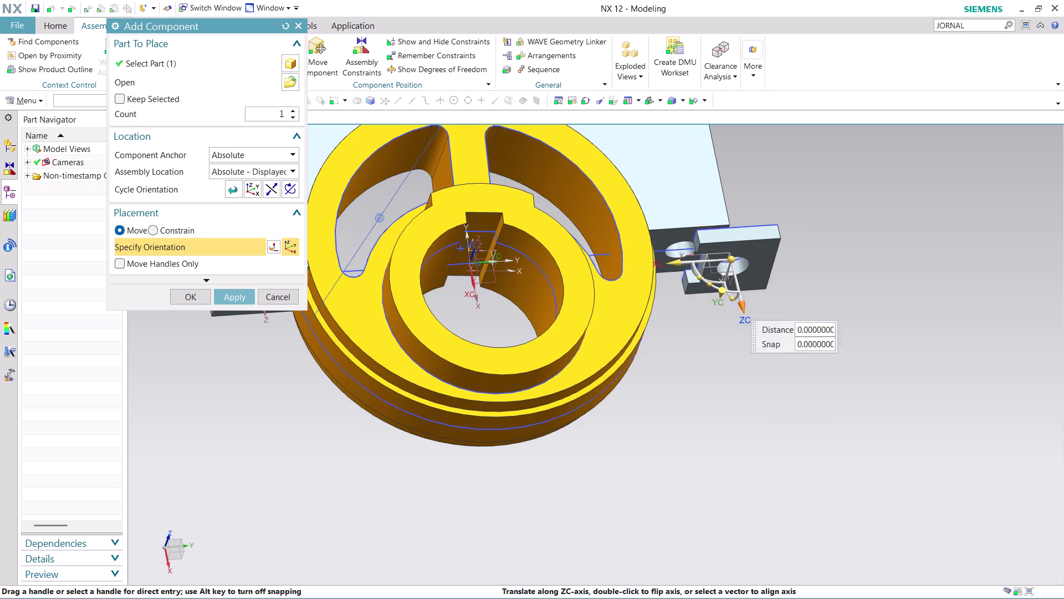
drag(752, 313, 757, 323)
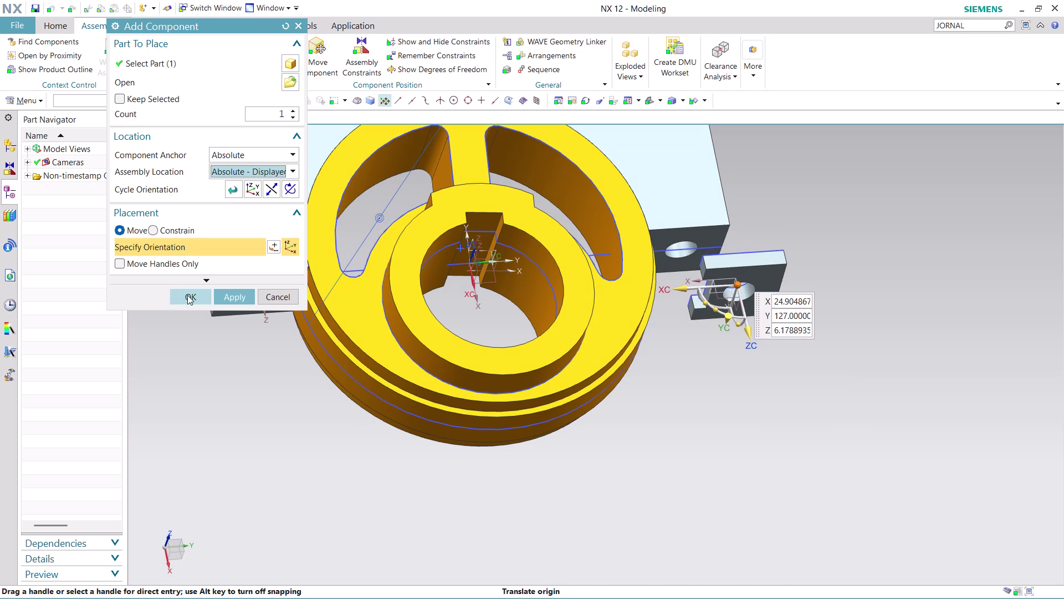
click(187, 295)
Constrain the block's hole concentric with the housing's right-end hole, then browse for another part.
click(358, 52)
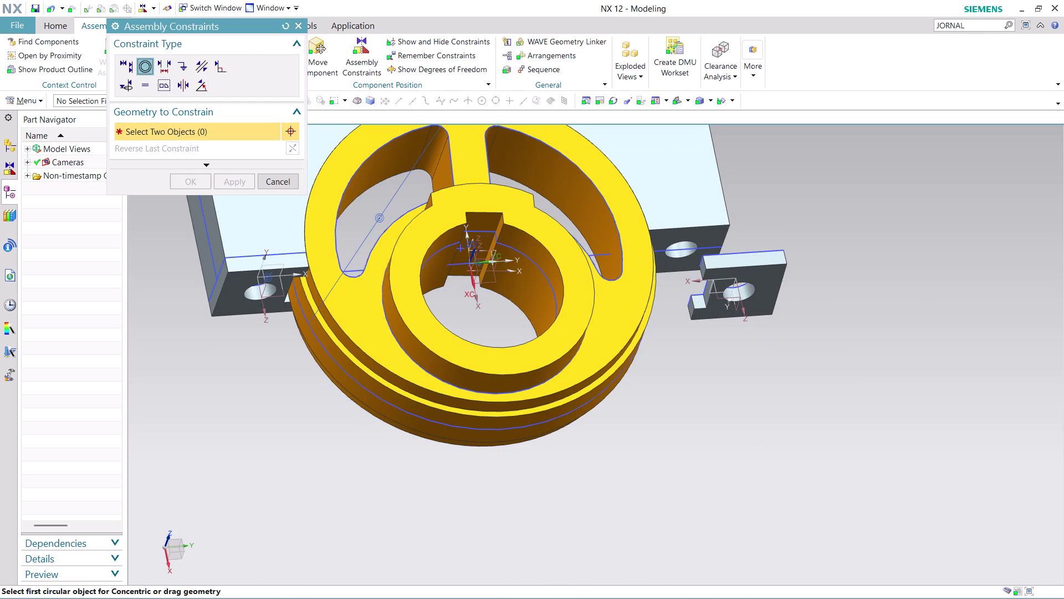
click(745, 284)
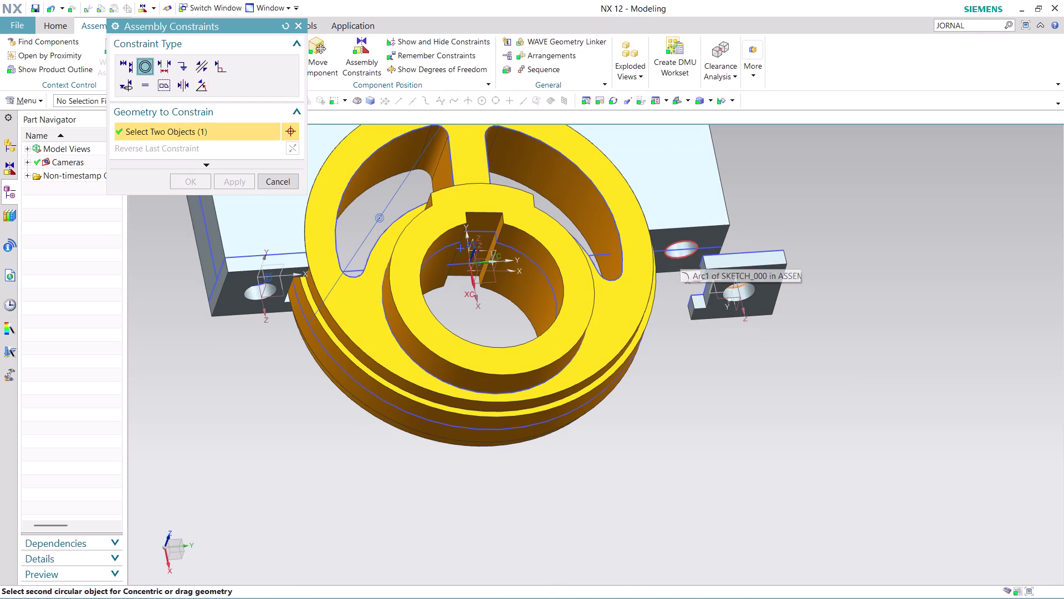
click(680, 255)
scroll(down, 3)
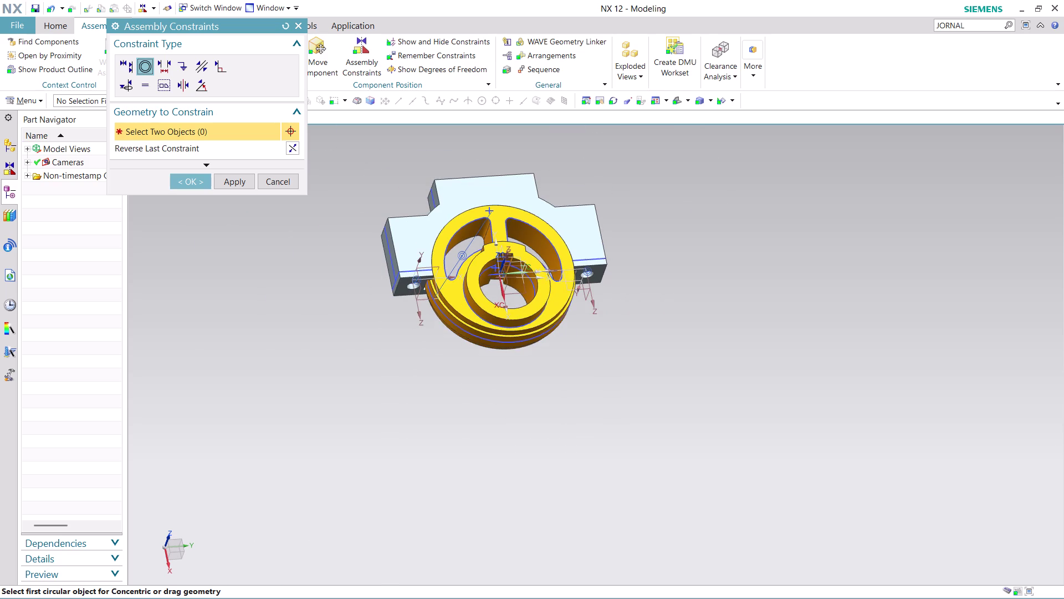
scroll(up, 3)
click(187, 187)
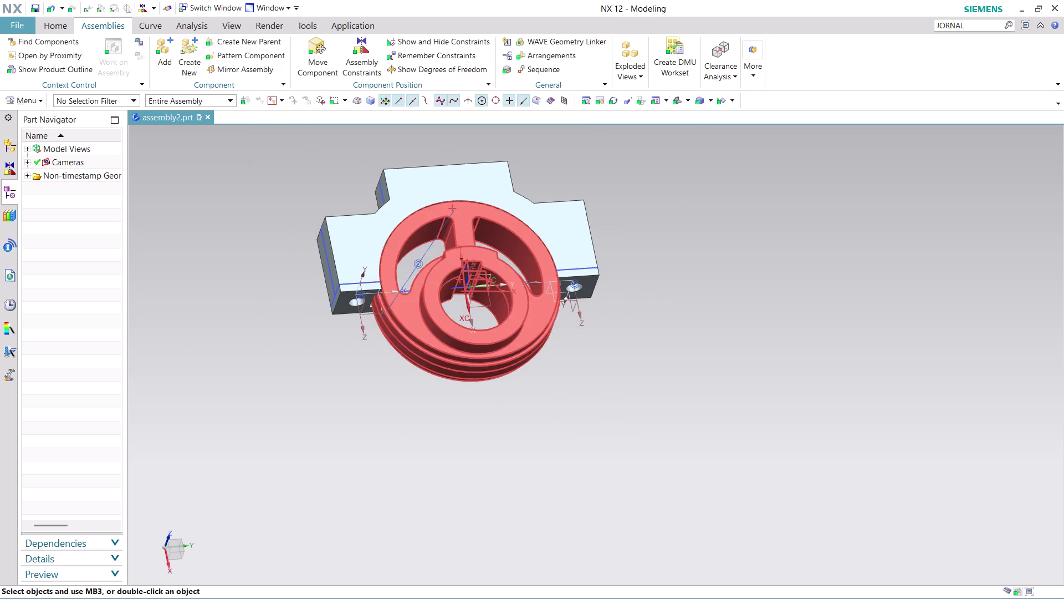
click(170, 53)
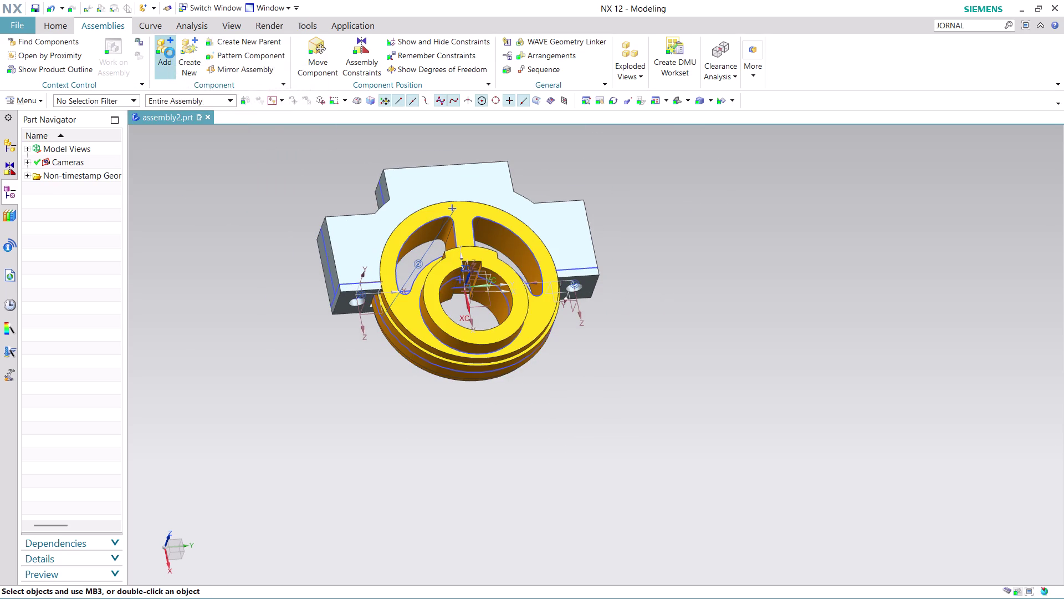
click(289, 82)
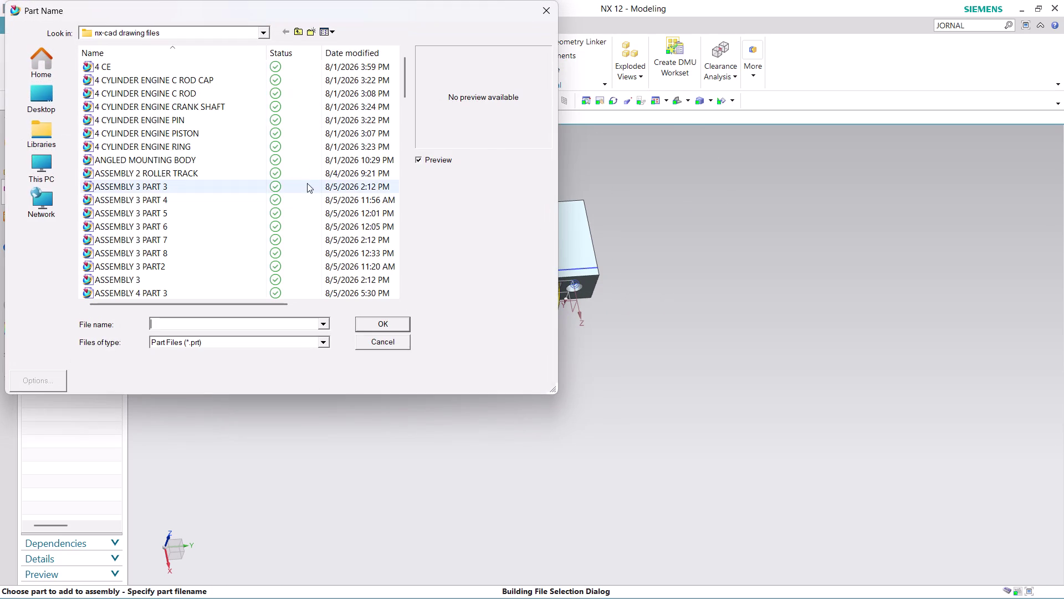
Load ASSEMBLY 11 PART 6, placed relative to the Work Part.
scroll(down, 3)
scroll(down, 3)
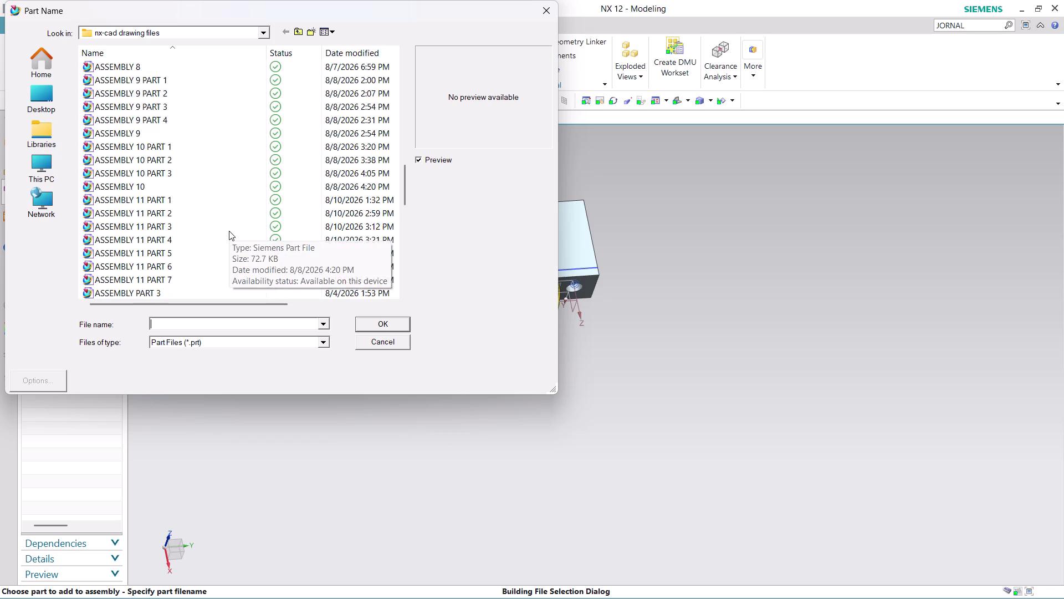
scroll(down, 3)
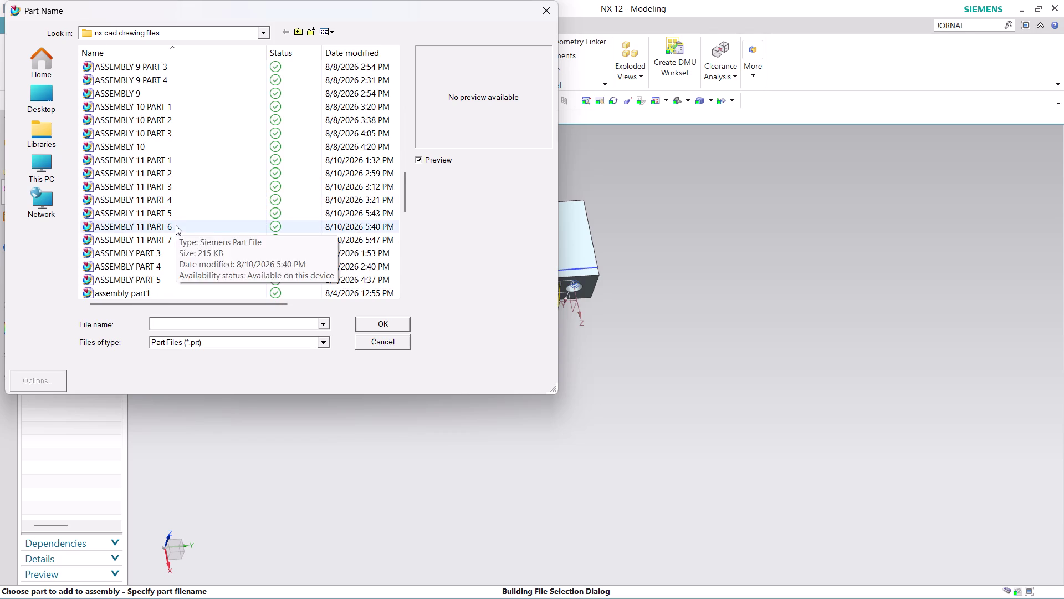
click(175, 225)
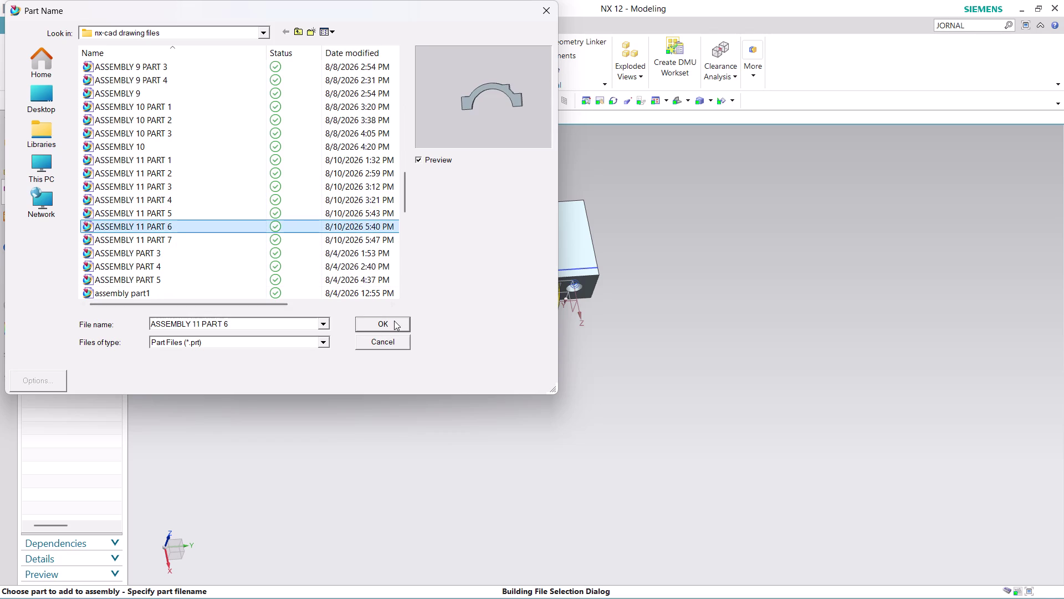
click(394, 321)
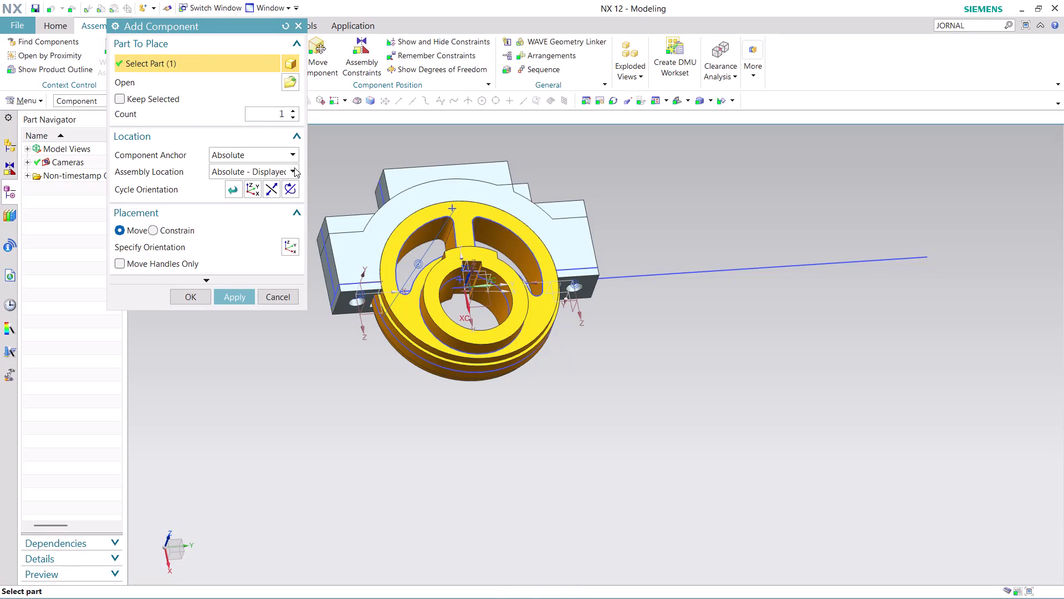
click(295, 169)
click(291, 193)
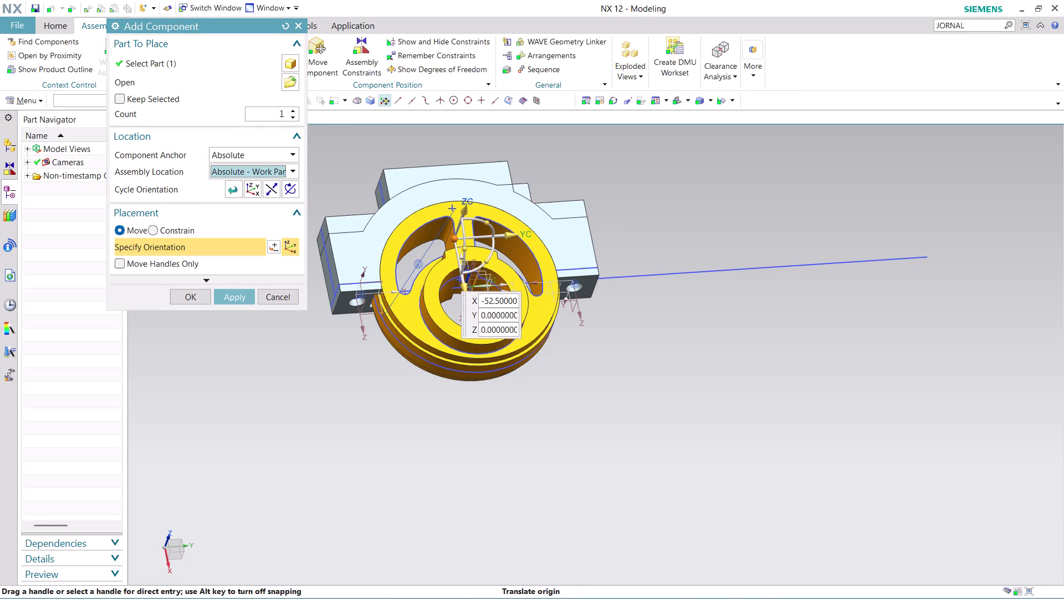
Rotate the half-housing about Y, slide it under the disc, and accept the placement.
drag(465, 210, 504, 146)
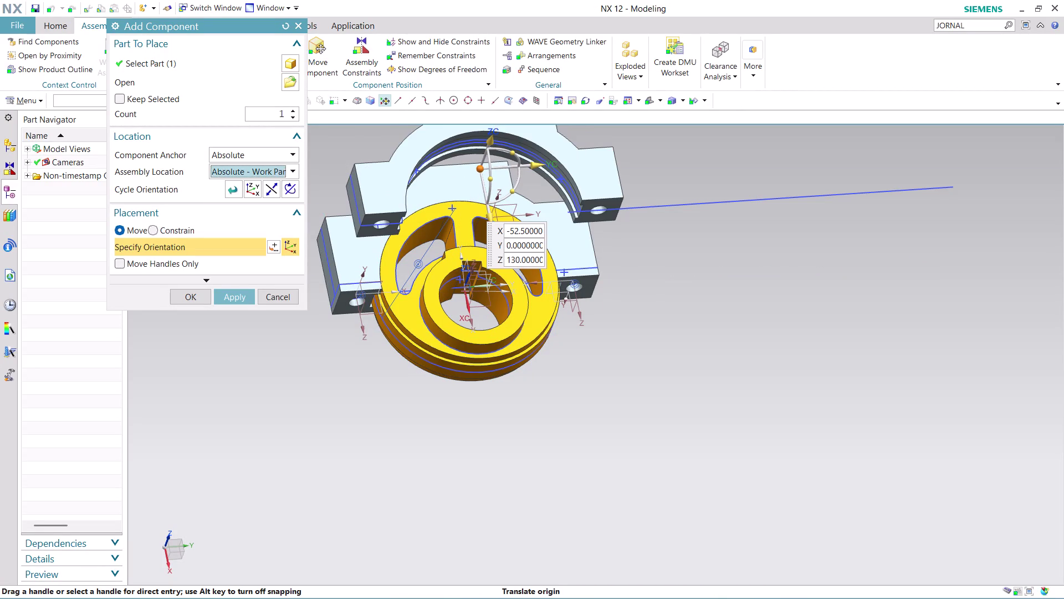
drag(490, 217, 510, 460)
drag(540, 414, 530, 522)
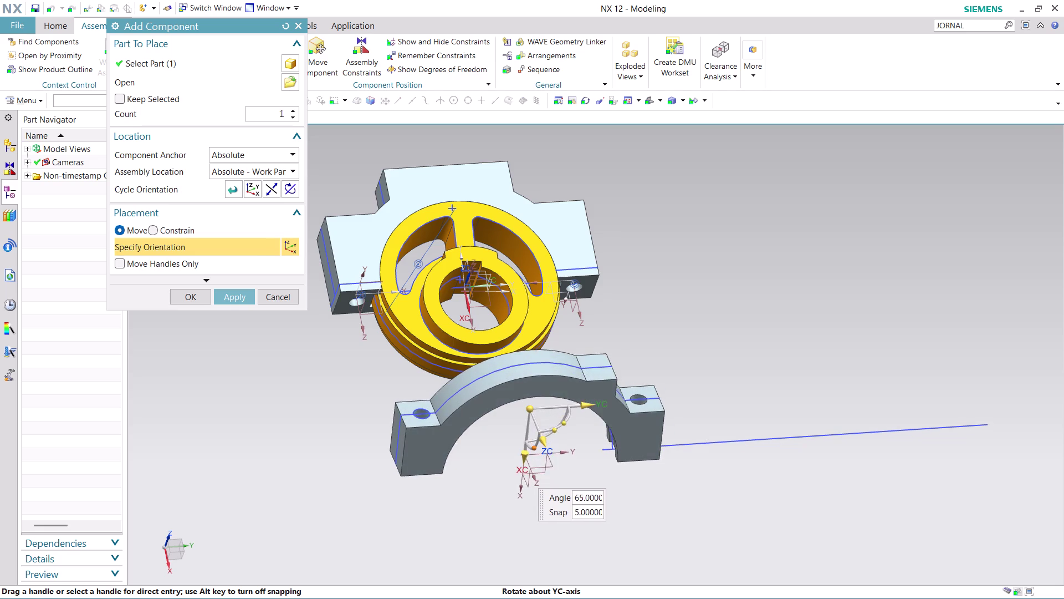
drag(530, 522, 377, 345)
drag(515, 431, 493, 470)
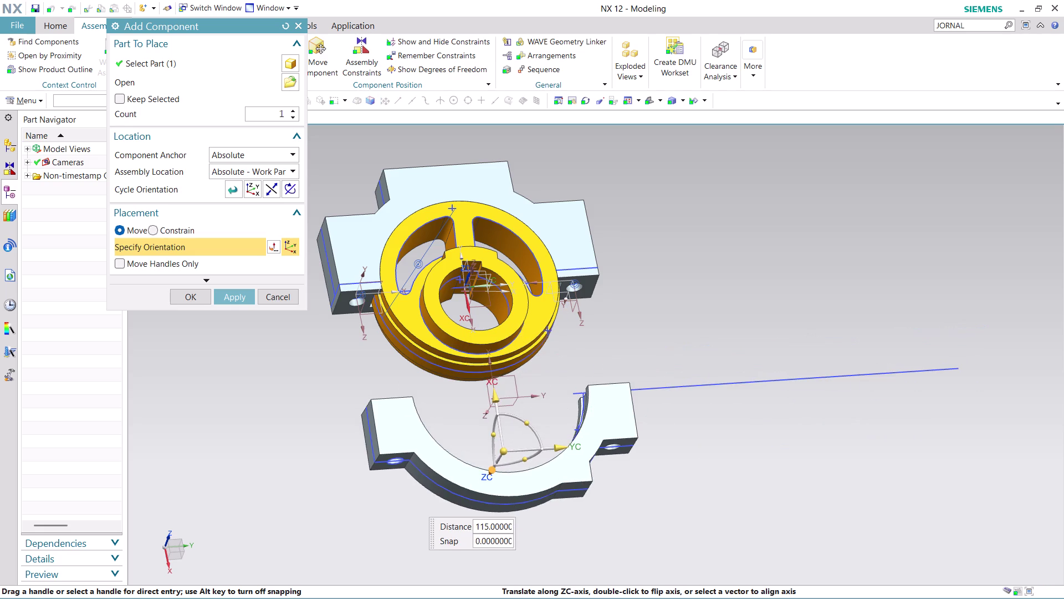
drag(494, 471, 487, 486)
drag(486, 410, 458, 308)
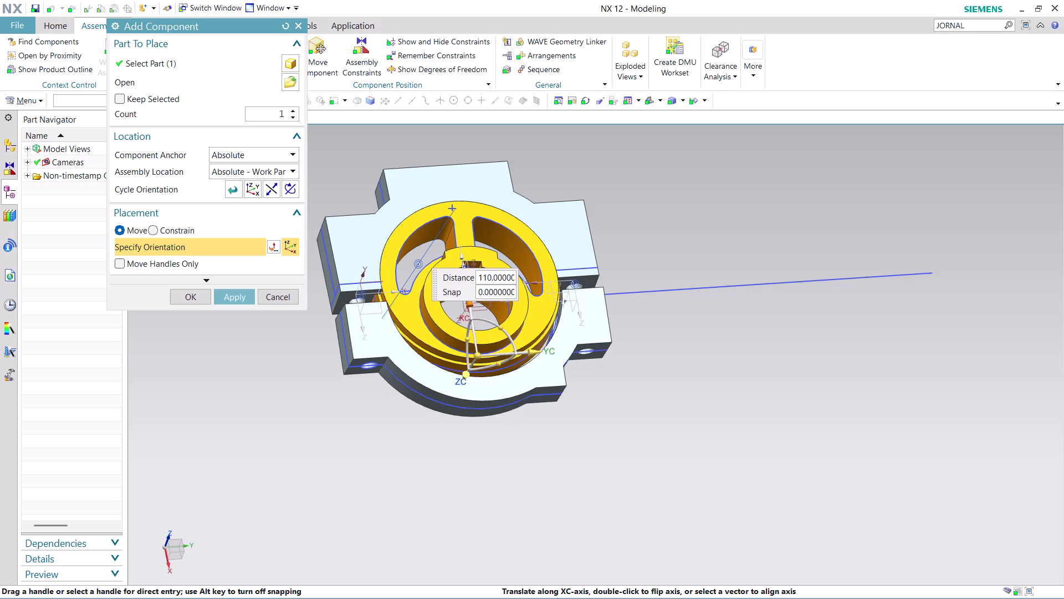
drag(457, 309, 467, 352)
middle_drag(660, 416, 660, 377)
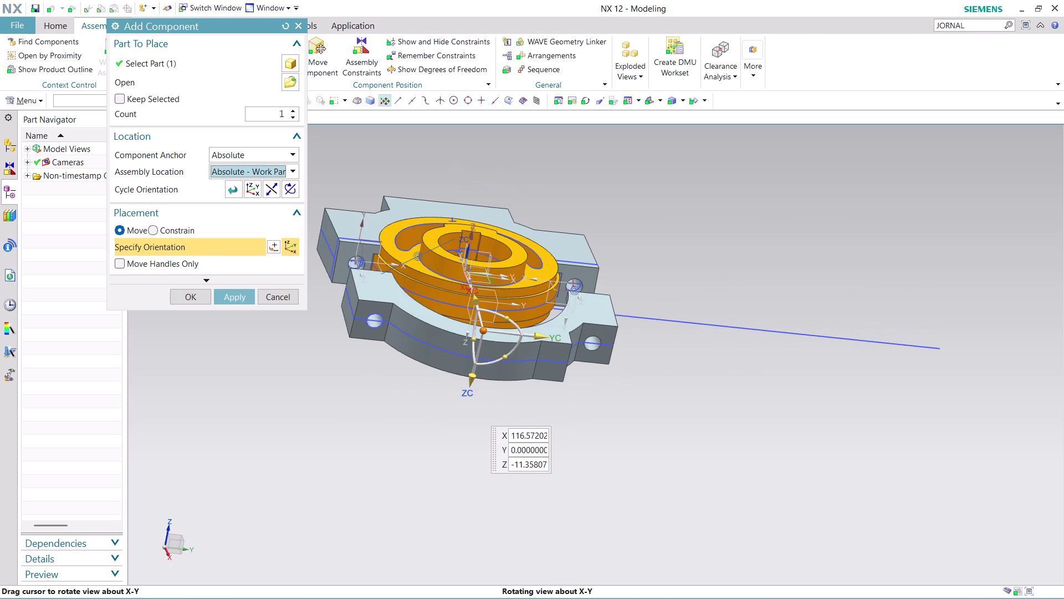
middle_drag(660, 377, 660, 377)
click(191, 293)
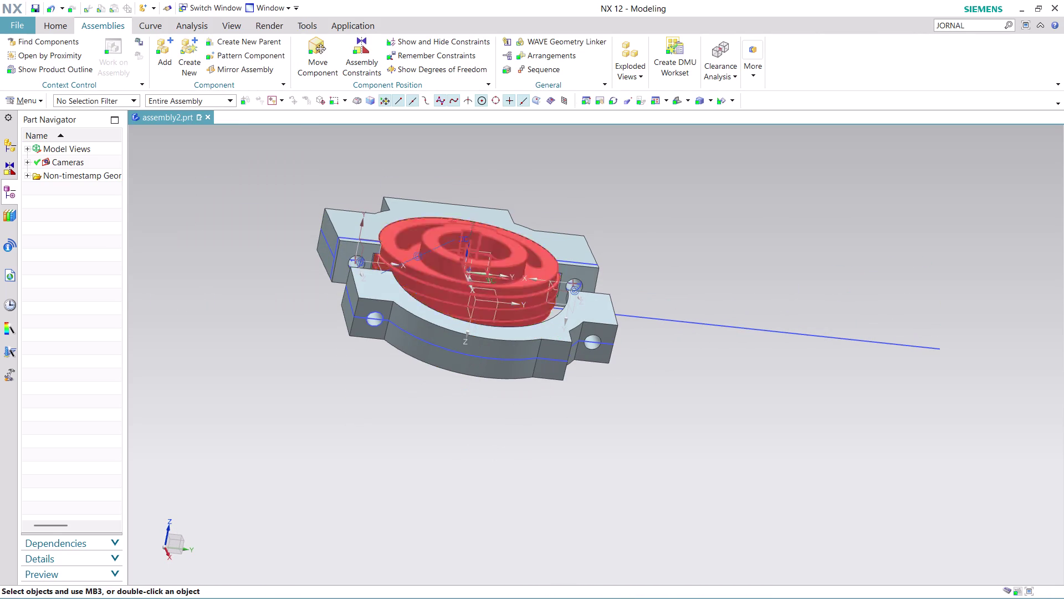
Start a new concentric constraint and pick the first circular edge.
scroll(up, 3)
click(360, 60)
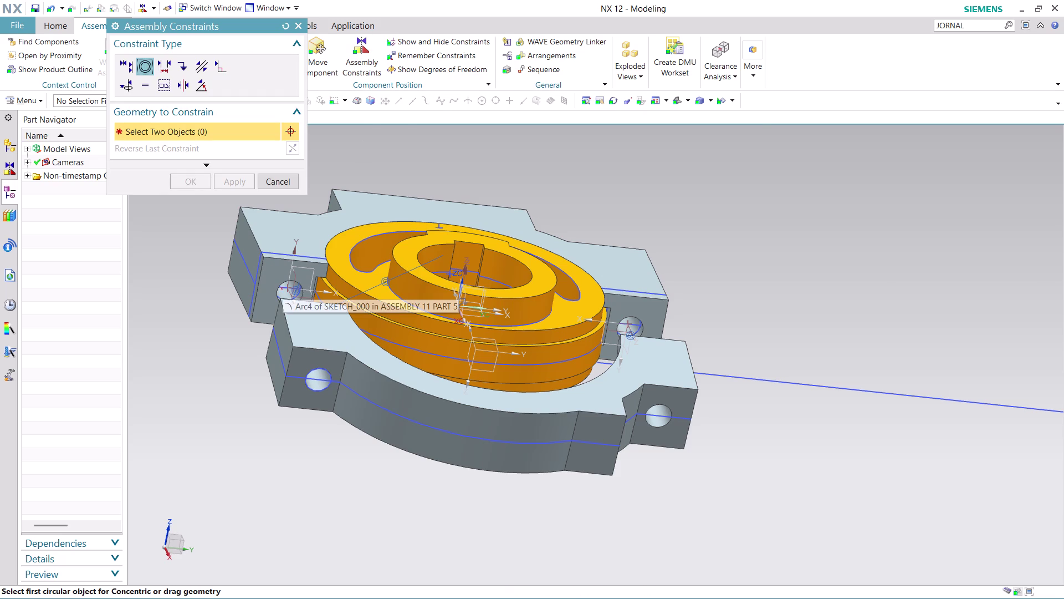
scroll(up, 3)
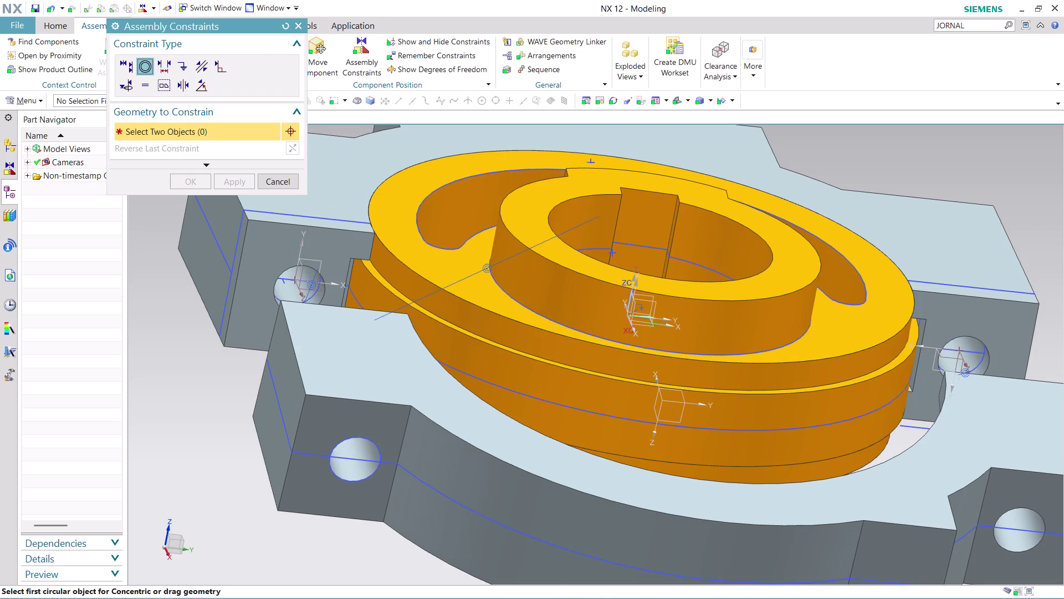
scroll(down, 3)
middle_drag(737, 525, 779, 504)
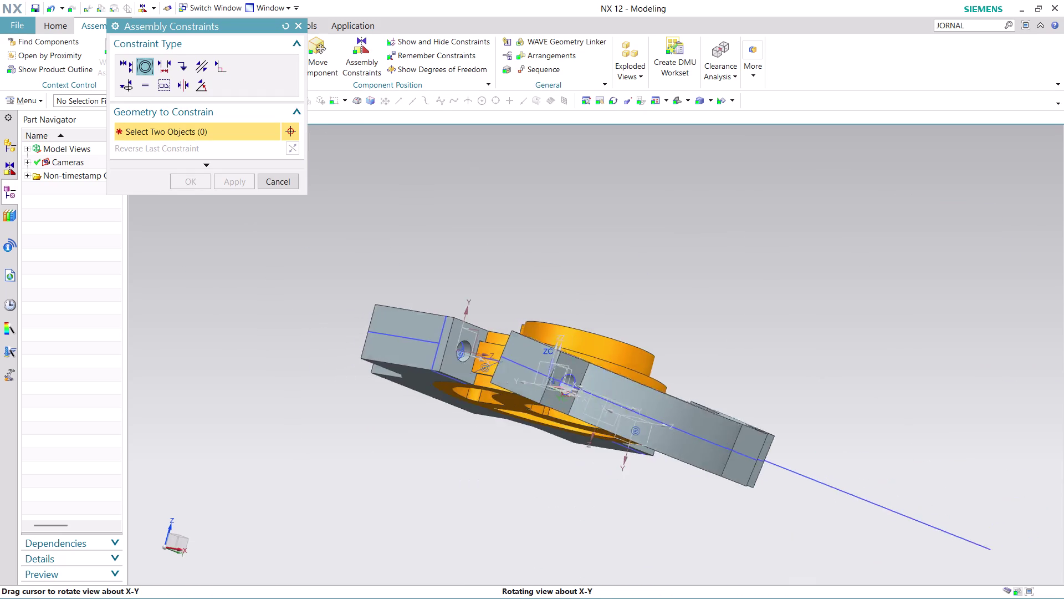
middle_drag(779, 504, 789, 511)
middle_click(789, 511)
scroll(up, 3)
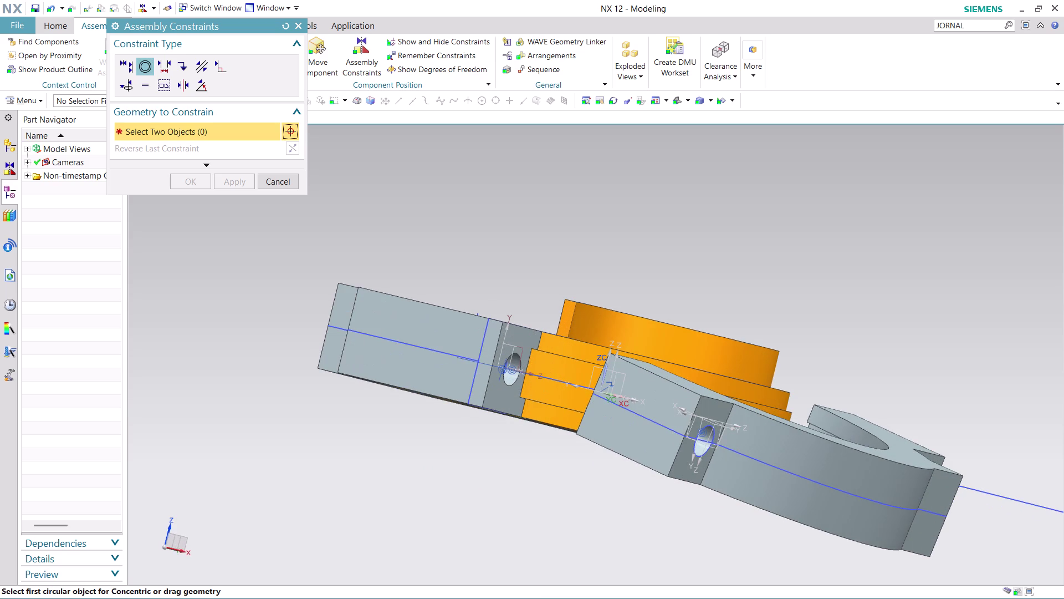
click(506, 382)
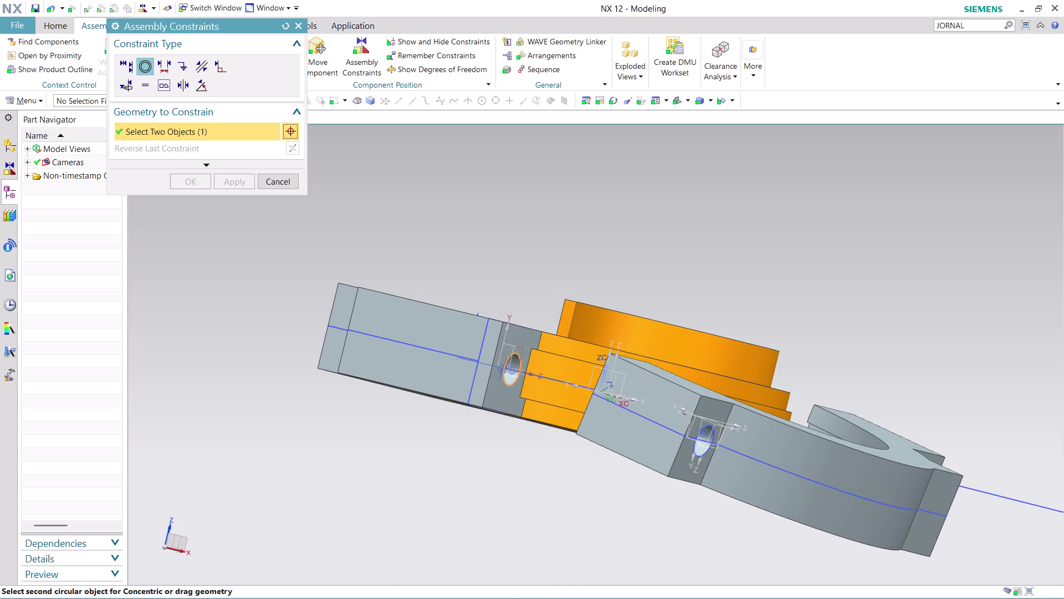
Pick the housing recess edge to centre the disc, check the fit, and confirm.
middle_drag(627, 489, 662, 496)
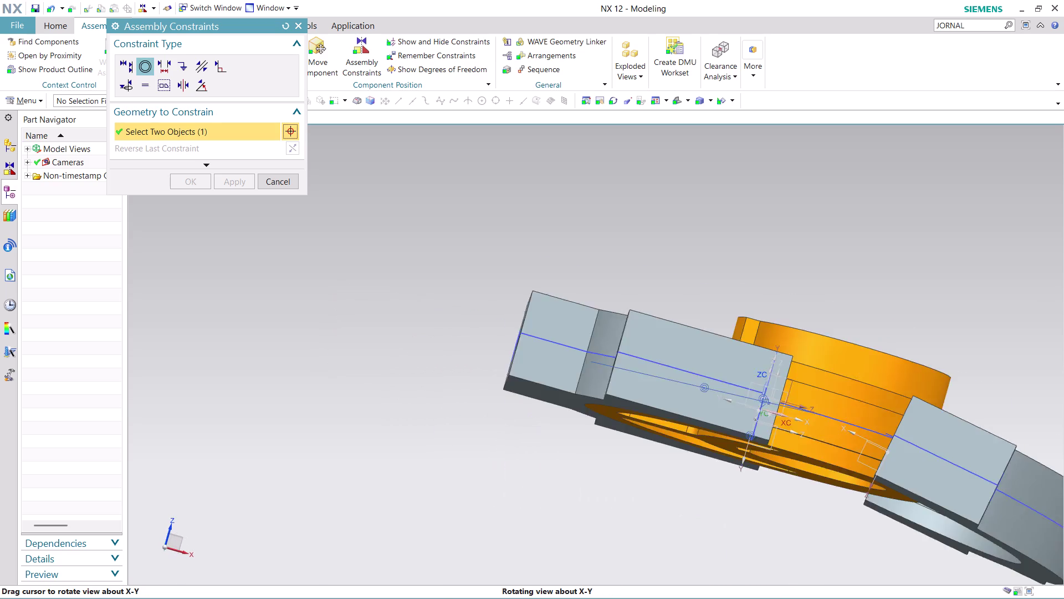
middle_drag(662, 496, 664, 501)
scroll(down, 3)
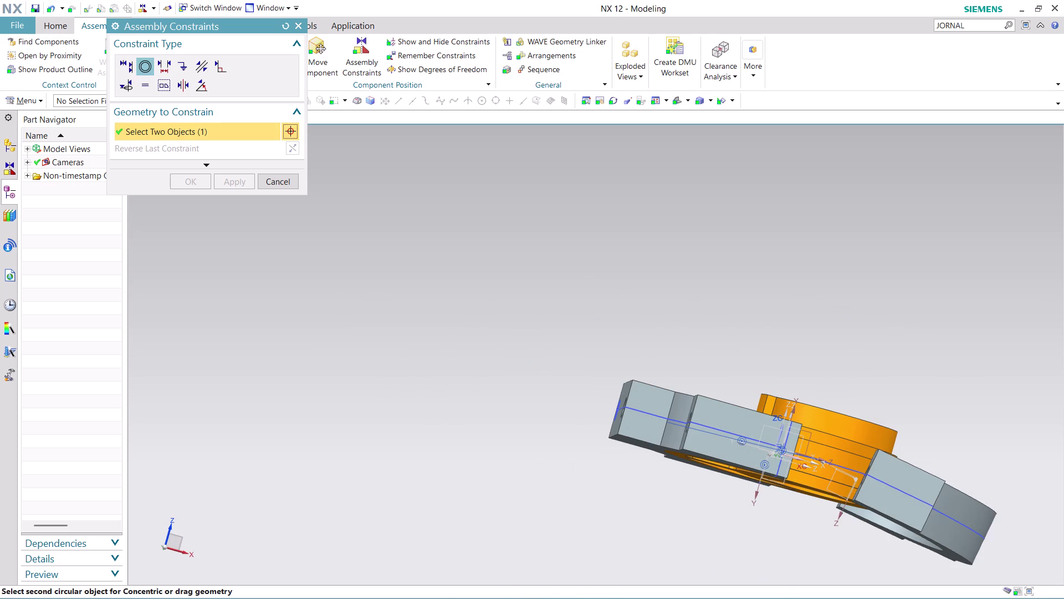
middle_drag(917, 349, 586, 297)
middle_drag(610, 407, 633, 426)
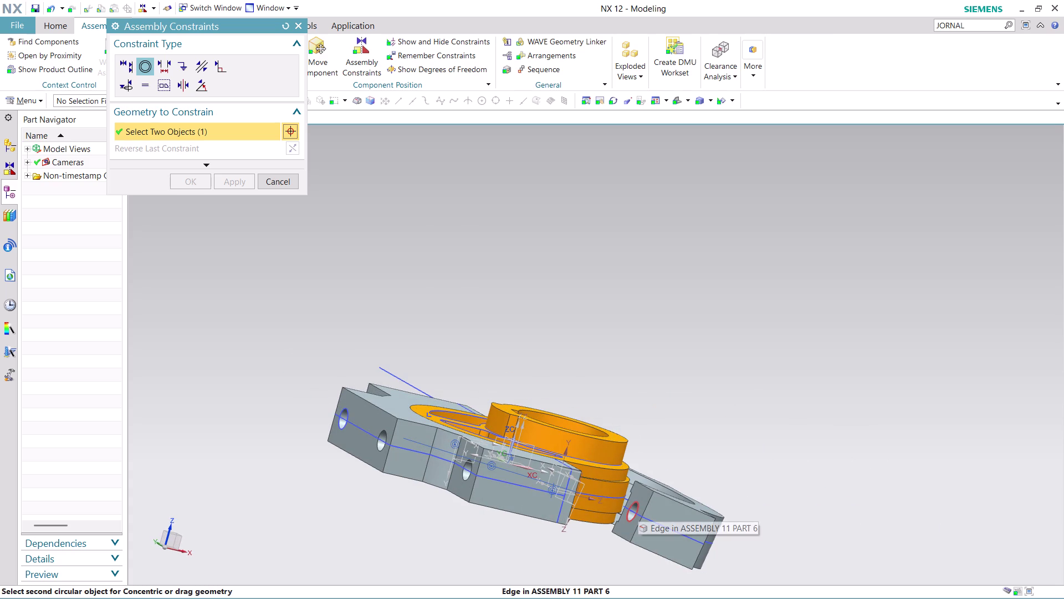
click(638, 507)
middle_drag(726, 486, 710, 505)
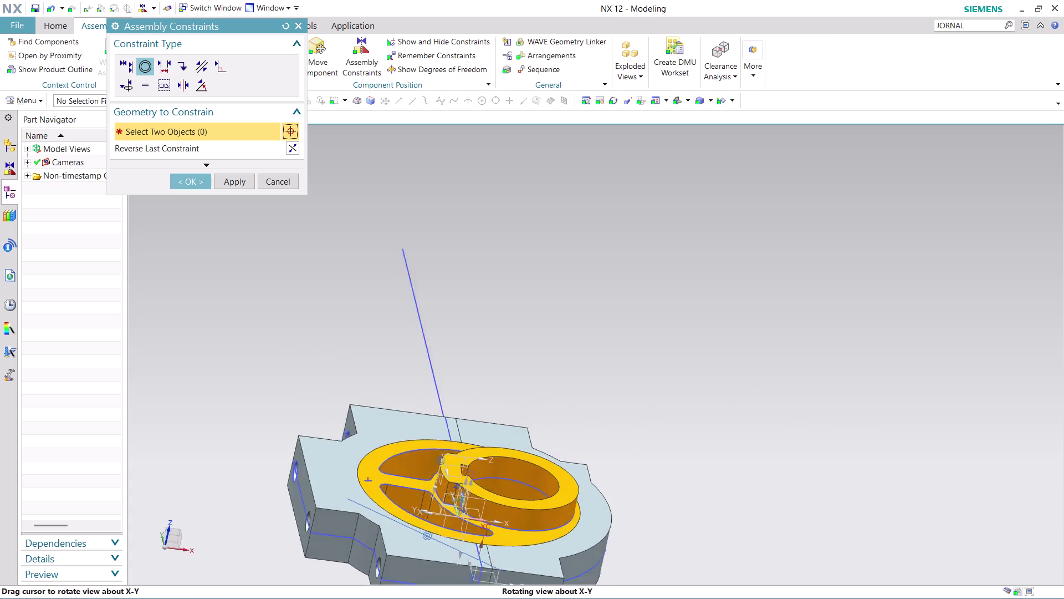
middle_drag(710, 505, 683, 506)
scroll(down, 3)
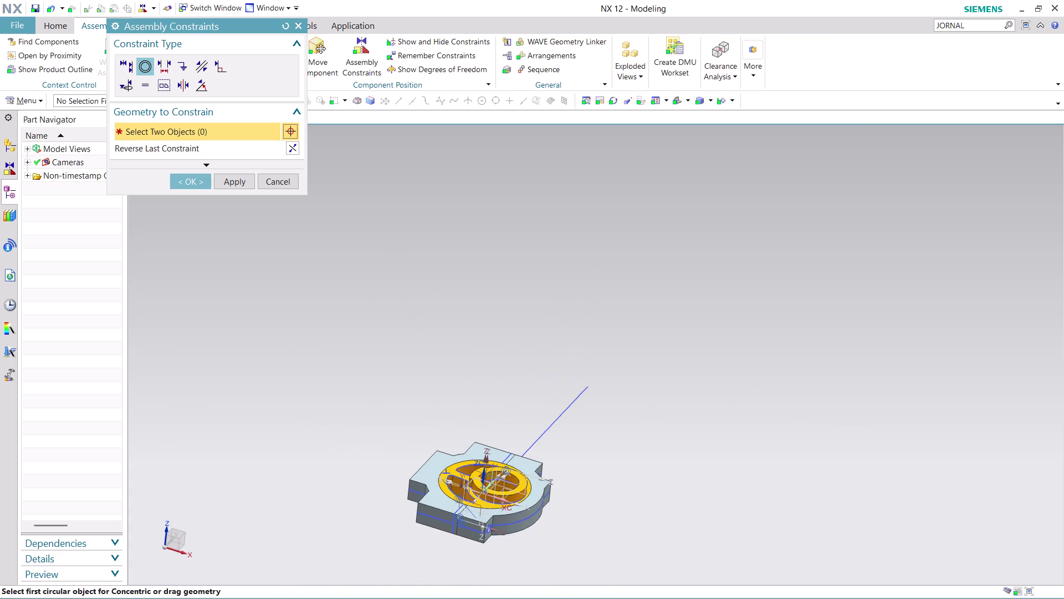
scroll(up, 3)
scroll(up, 3)
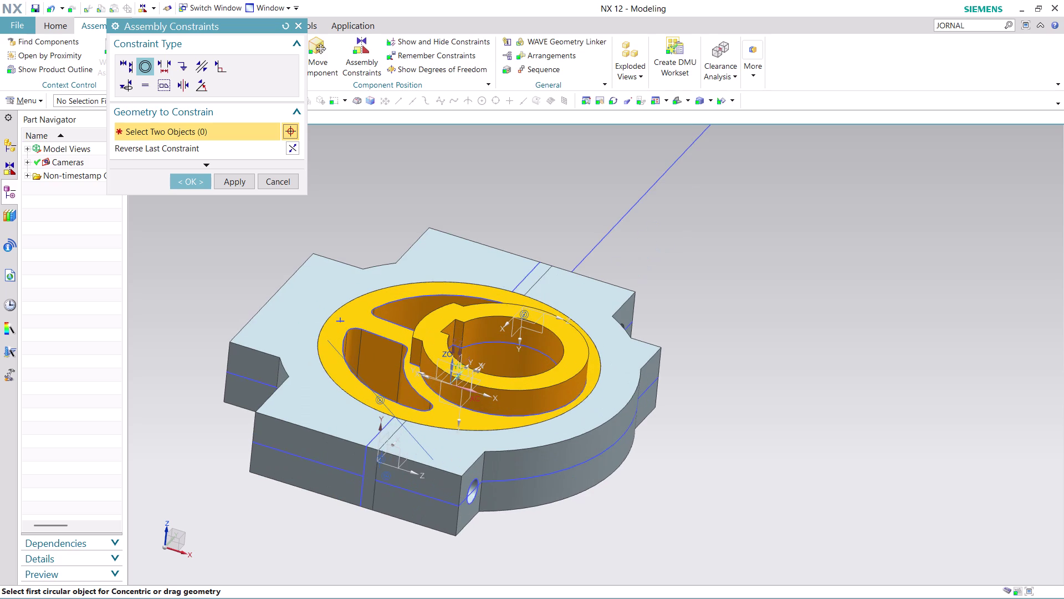
click(183, 182)
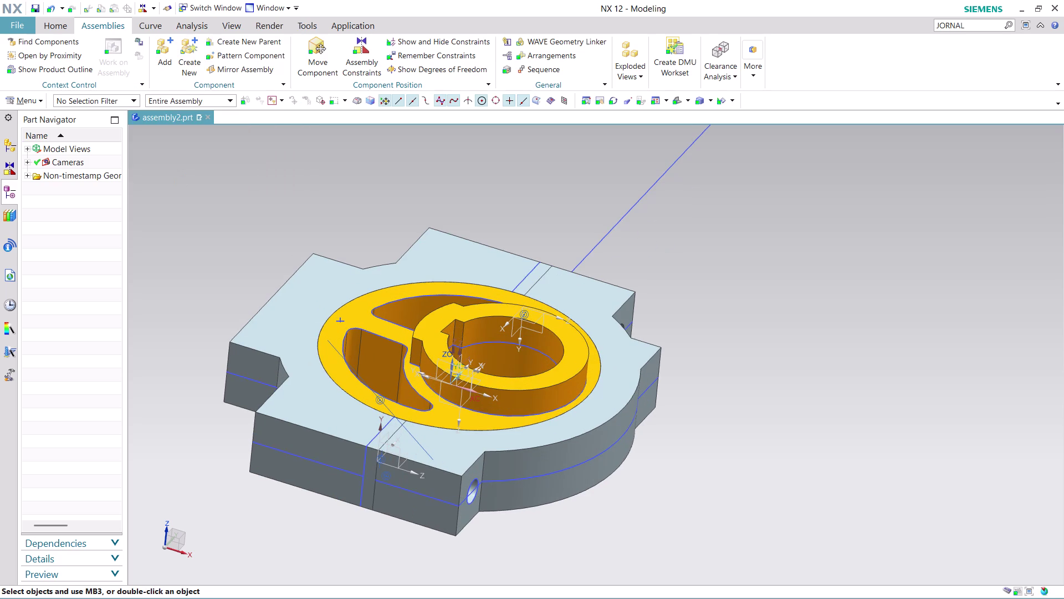
Load the ASSEMBLY 11 PART 2 threaded pin, placed relative to the displayed part.
click(160, 43)
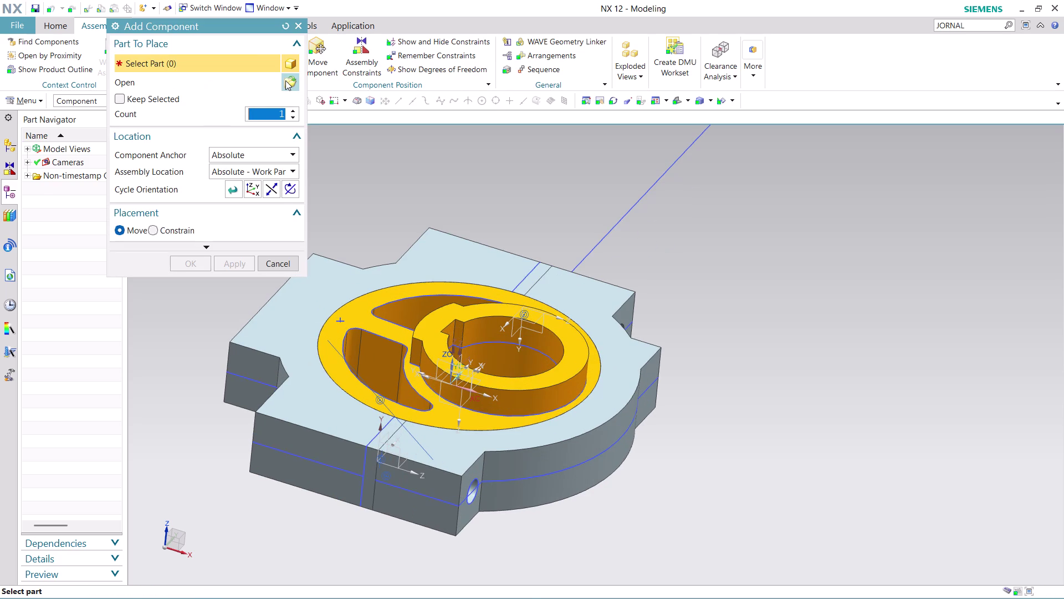
click(285, 81)
scroll(down, 3)
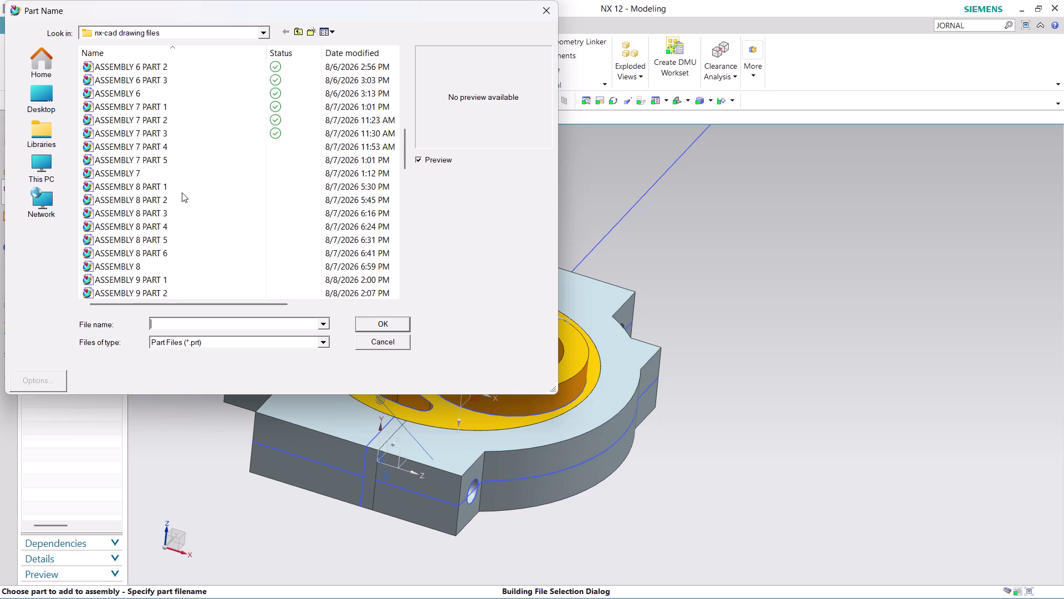
scroll(down, 3)
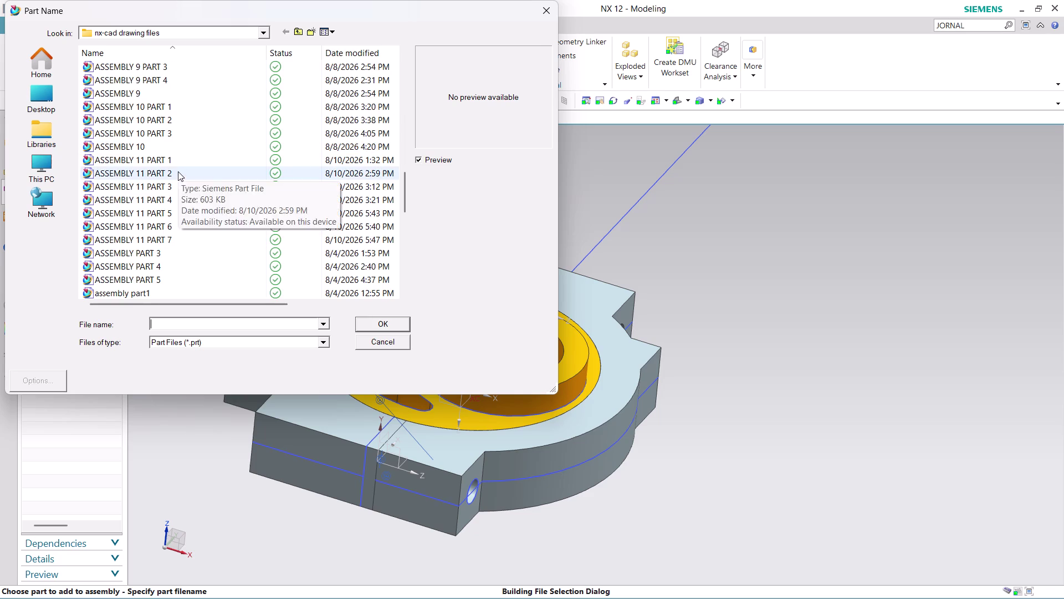
click(178, 171)
click(383, 323)
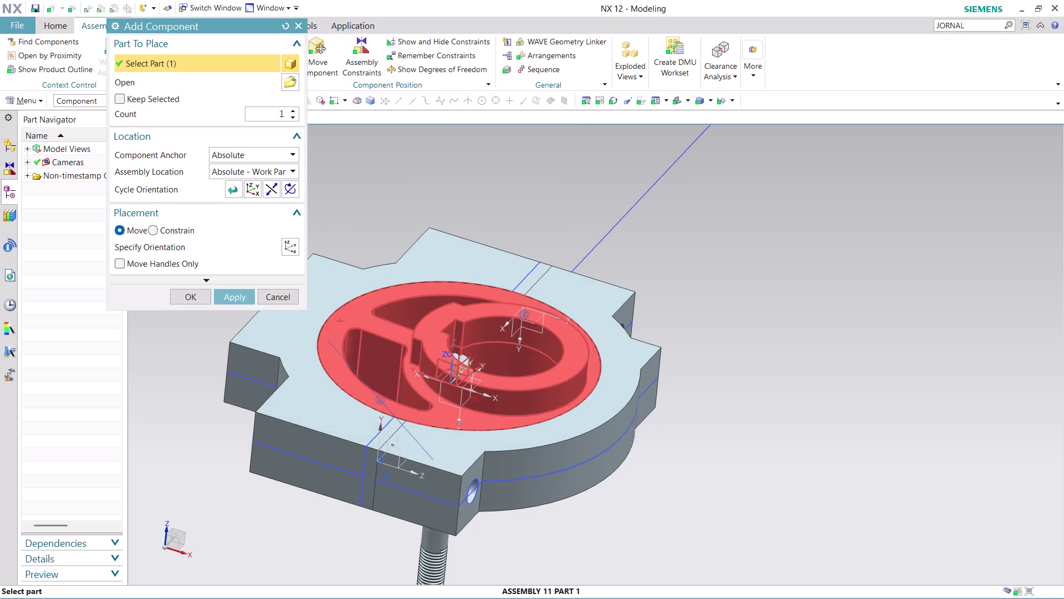
click(289, 172)
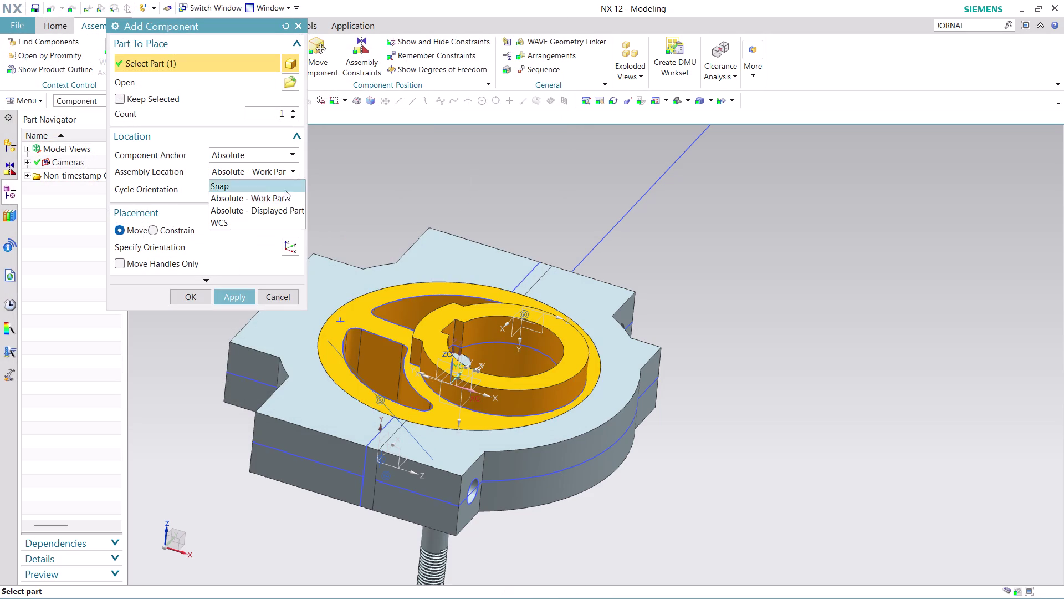
click(287, 208)
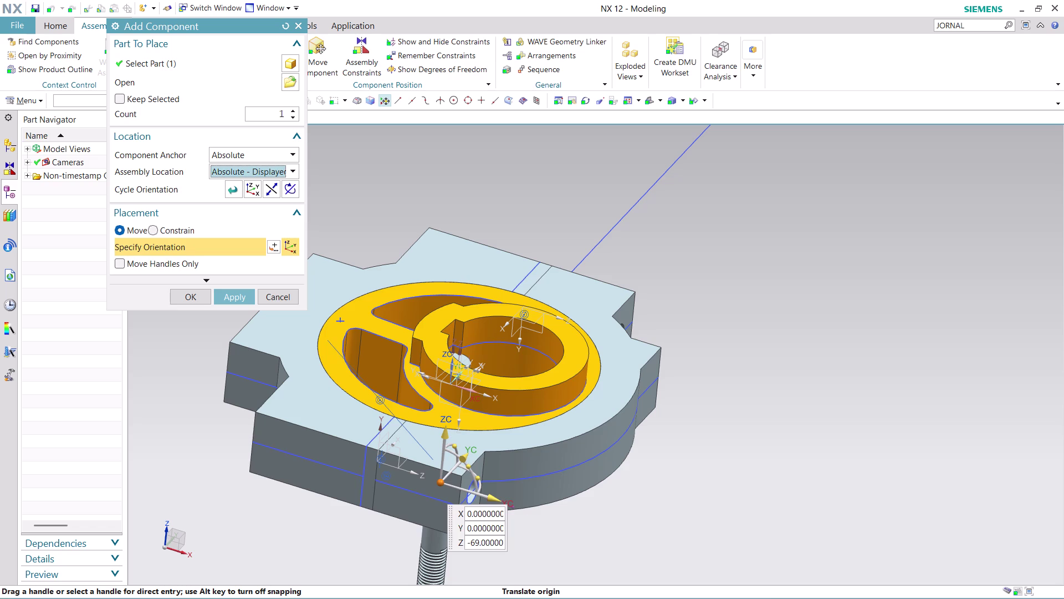
Raise the pin beside the housing, spin it, and tip it horizontal.
drag(497, 495, 697, 525)
drag(644, 496, 648, 419)
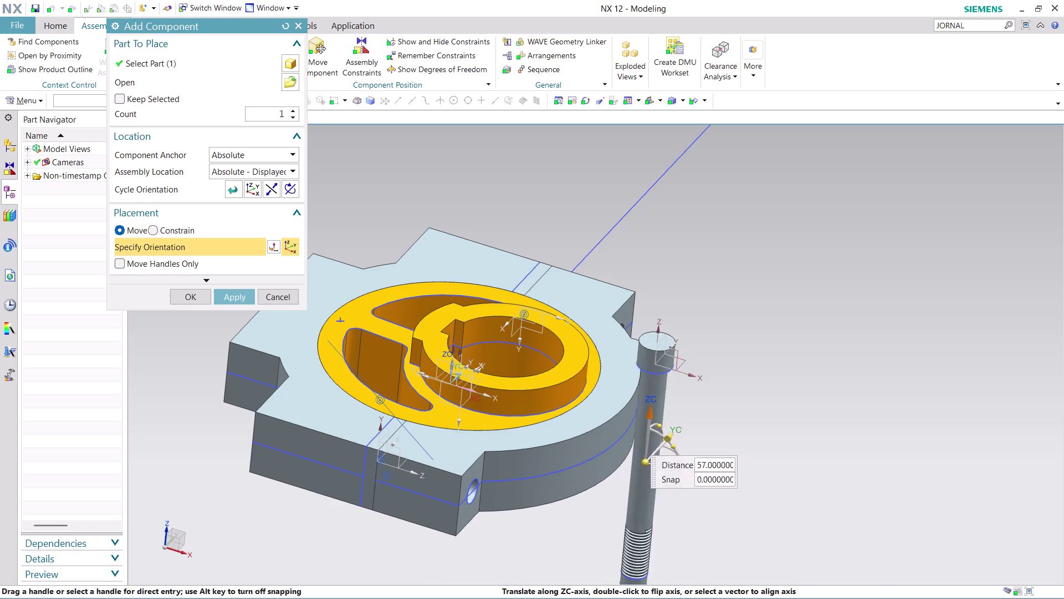
drag(647, 419, 675, 328)
drag(685, 365, 709, 411)
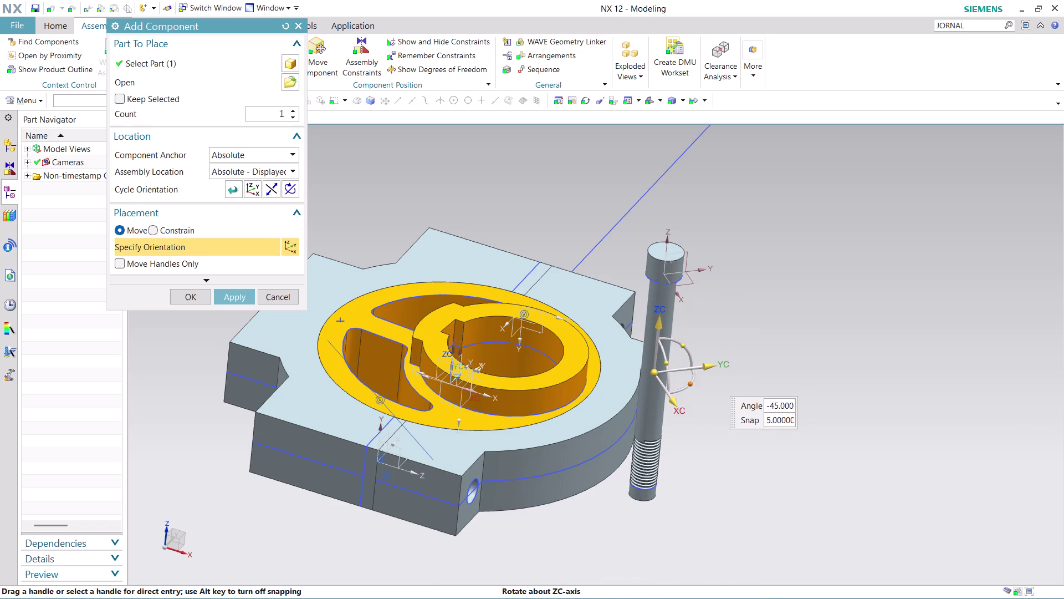
drag(708, 411, 715, 458)
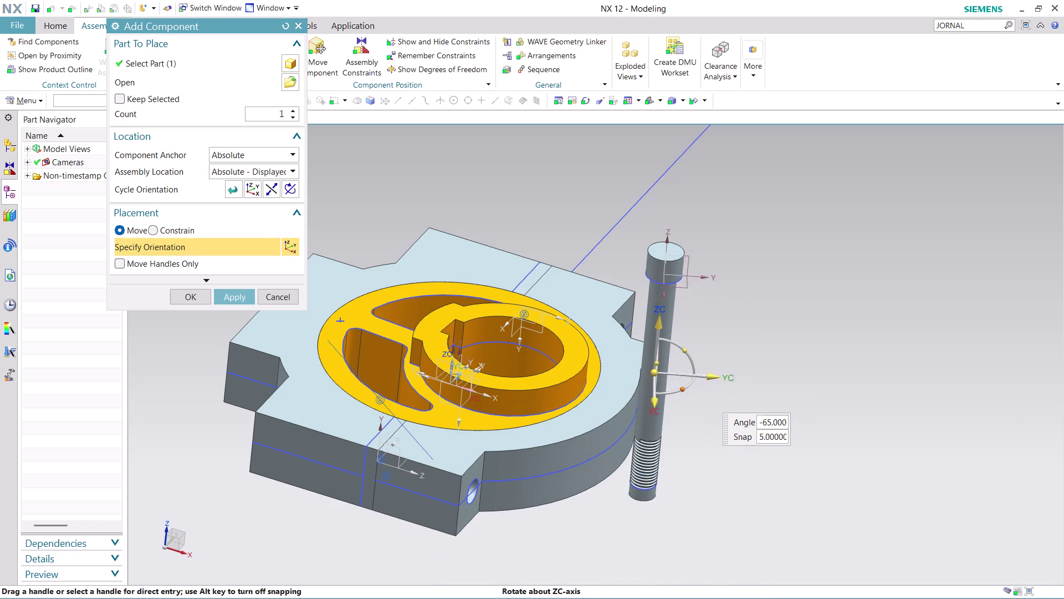
drag(715, 458, 794, 332)
drag(686, 354, 707, 453)
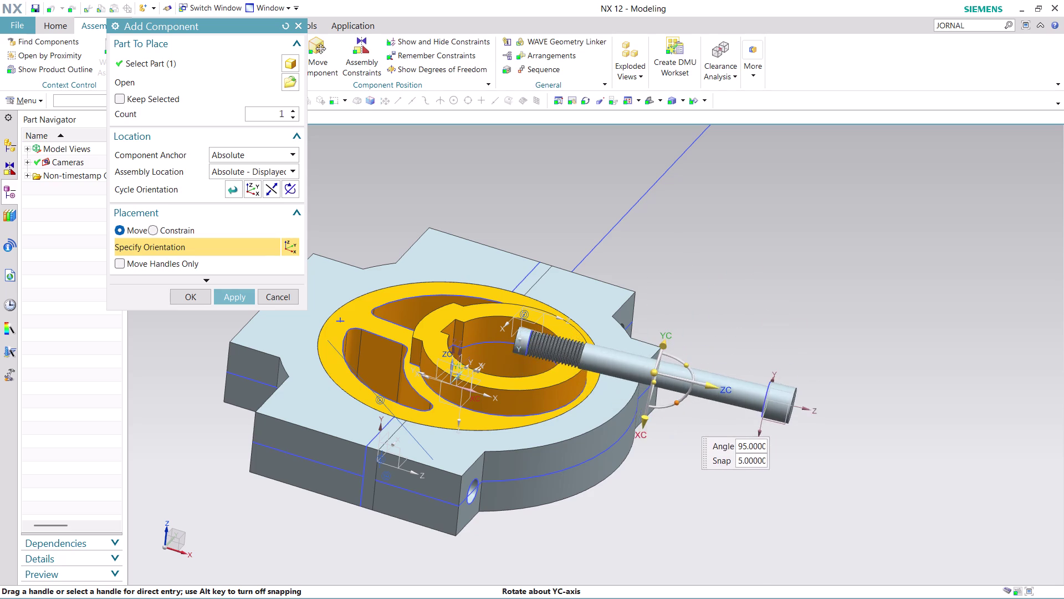
Slide and lower the pin to the housing's side hole and accept its placement.
drag(708, 453, 707, 445)
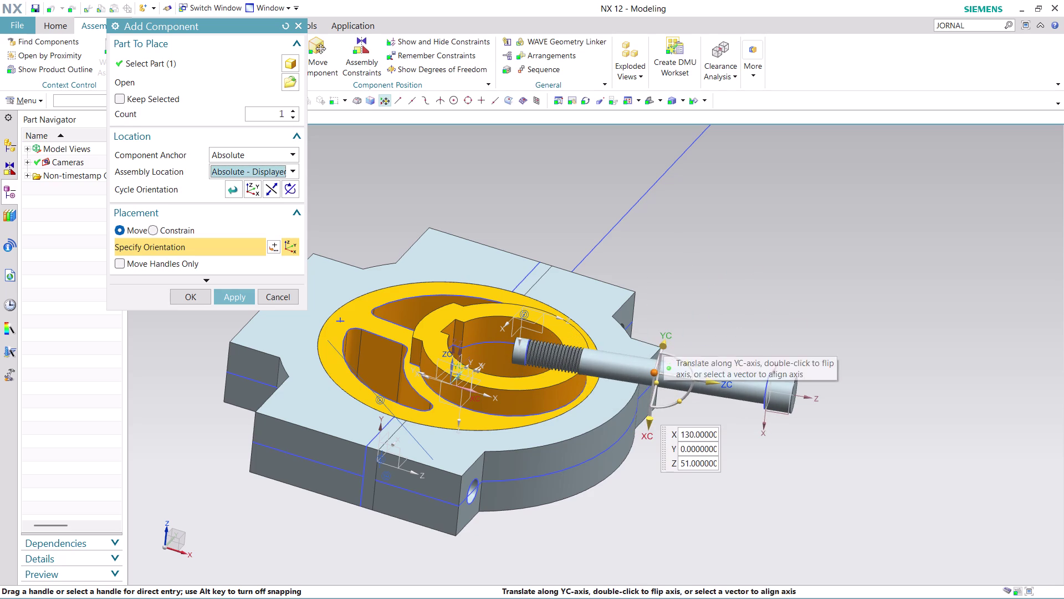
drag(668, 332, 665, 364)
drag(664, 342, 606, 480)
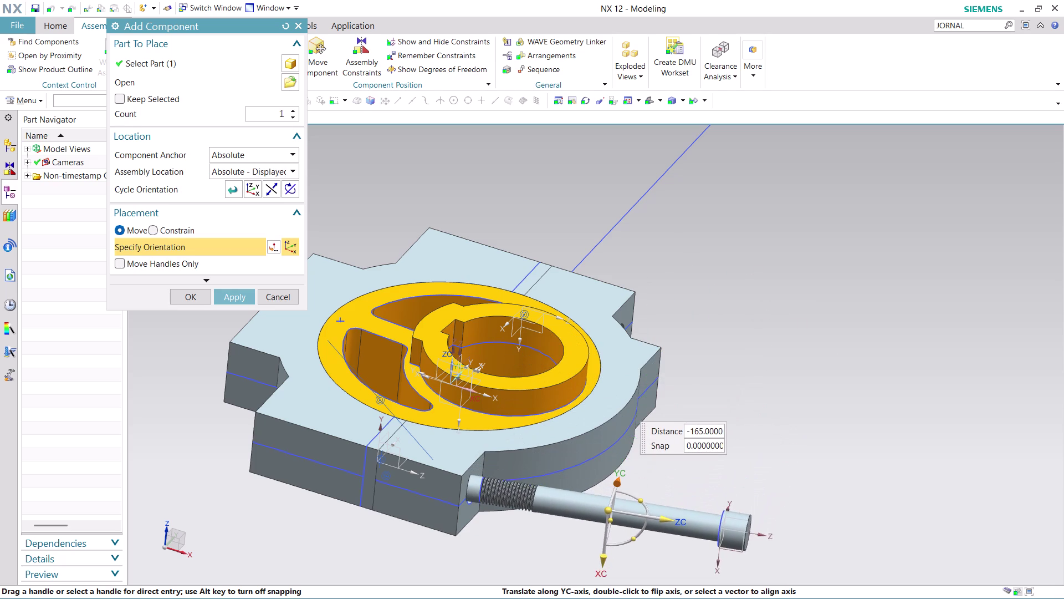
drag(607, 479, 661, 463)
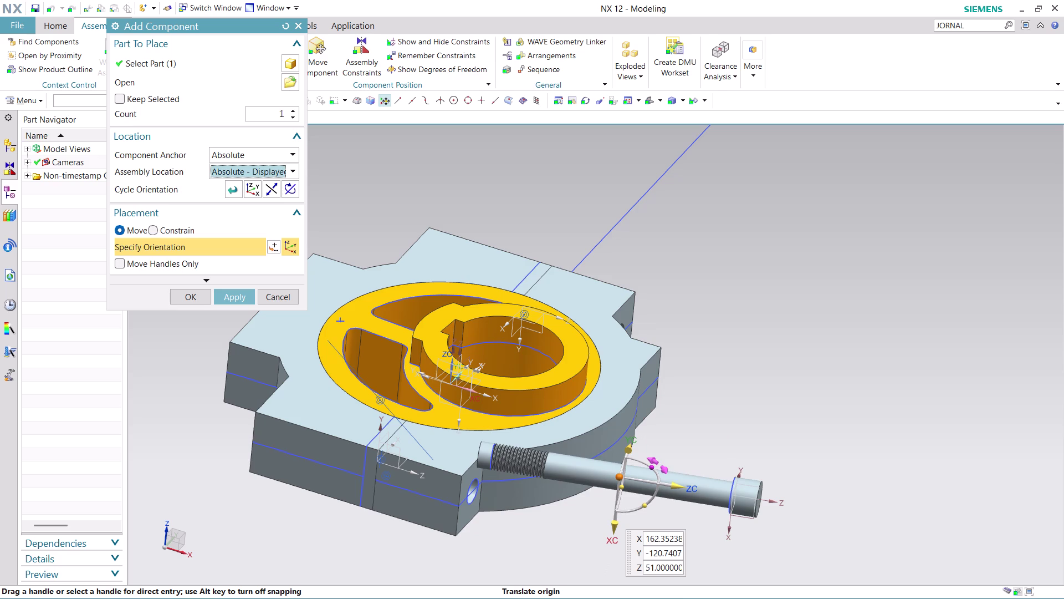
drag(652, 469, 657, 480)
drag(613, 536, 614, 537)
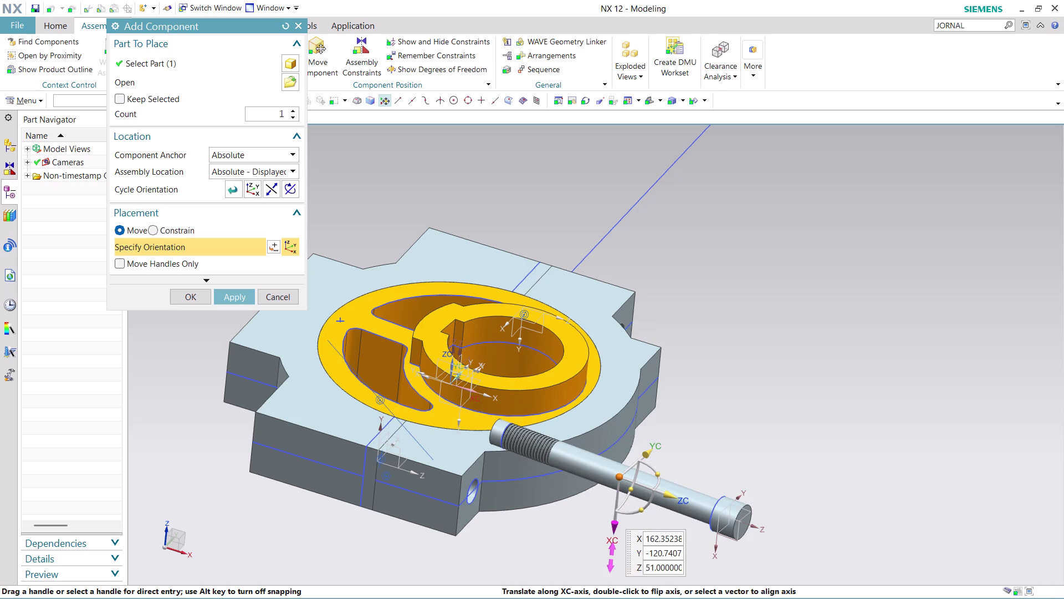
drag(614, 537, 617, 577)
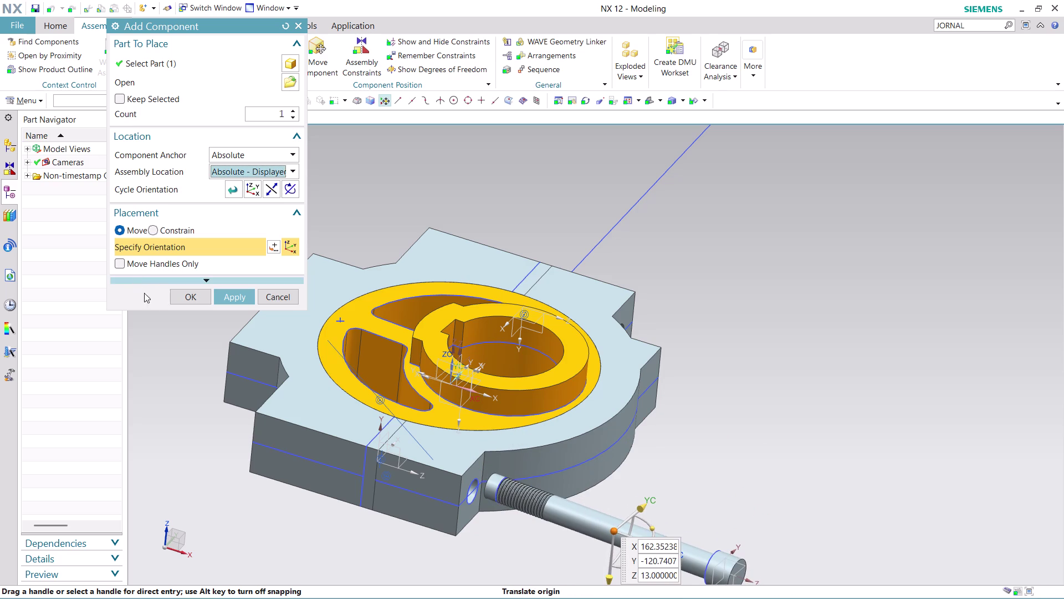
click(179, 292)
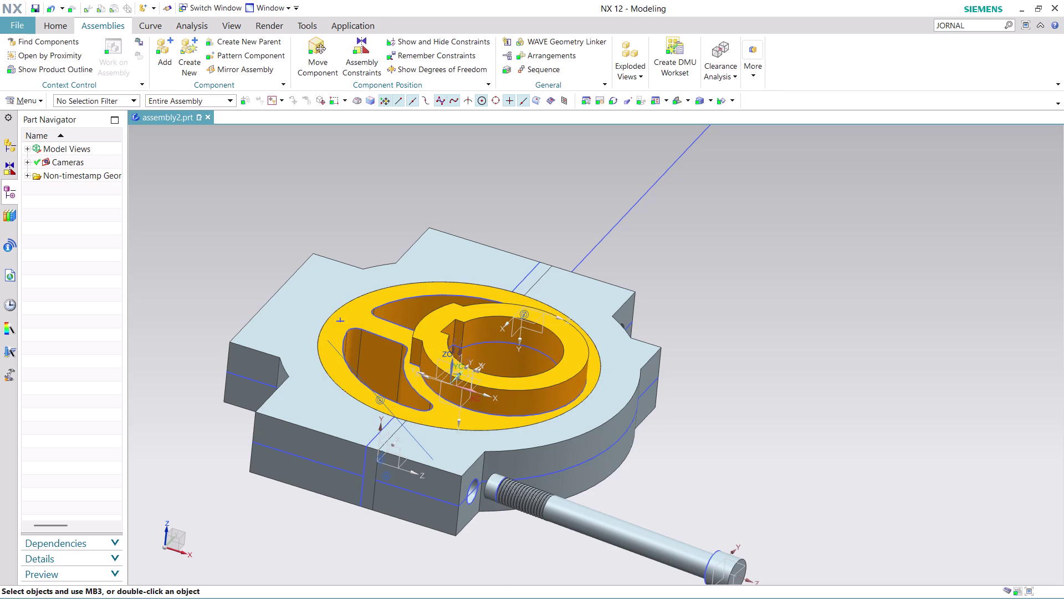
Line up the view on the pin and housing side, then start a concentric constraint.
scroll(down, 3)
scroll(down, 3)
scroll(up, 3)
middle_drag(876, 485, 912, 467)
middle_drag(908, 461, 646, 510)
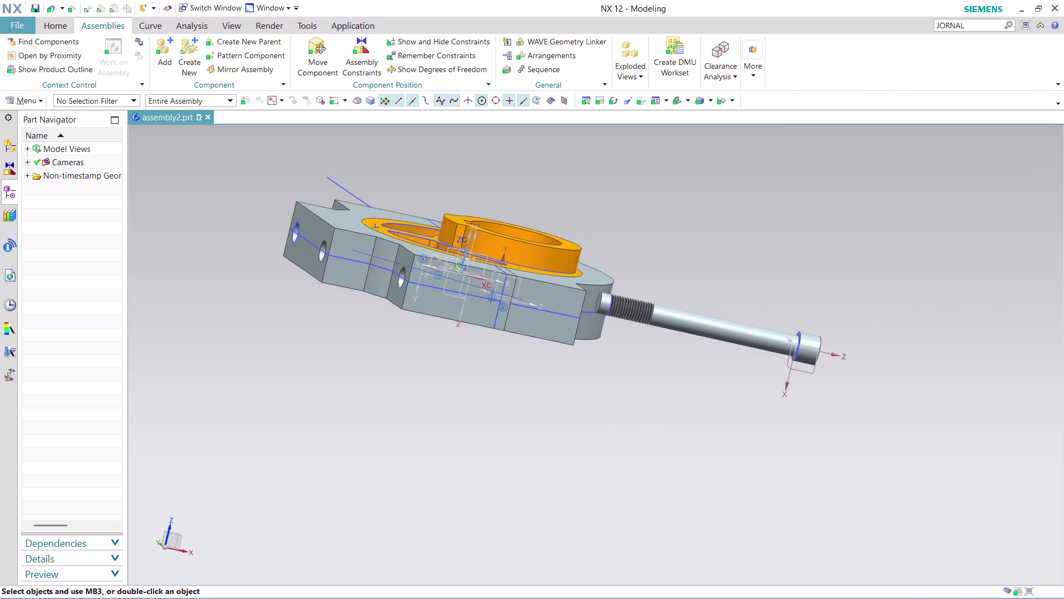
middle_drag(646, 511, 646, 510)
scroll(up, 3)
middle_drag(804, 311, 822, 317)
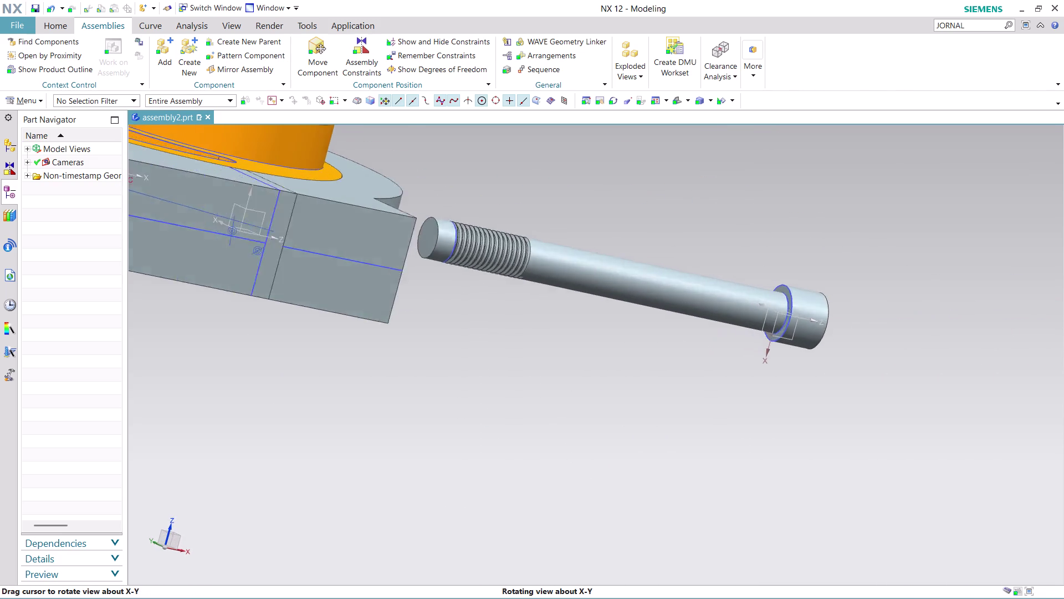
middle_drag(821, 316, 831, 325)
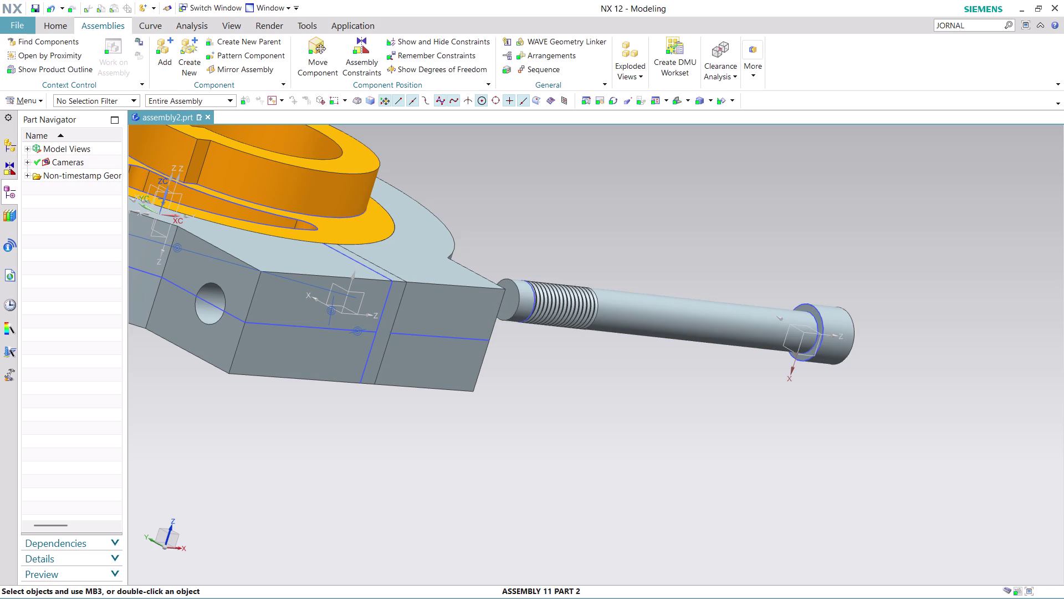
click(356, 51)
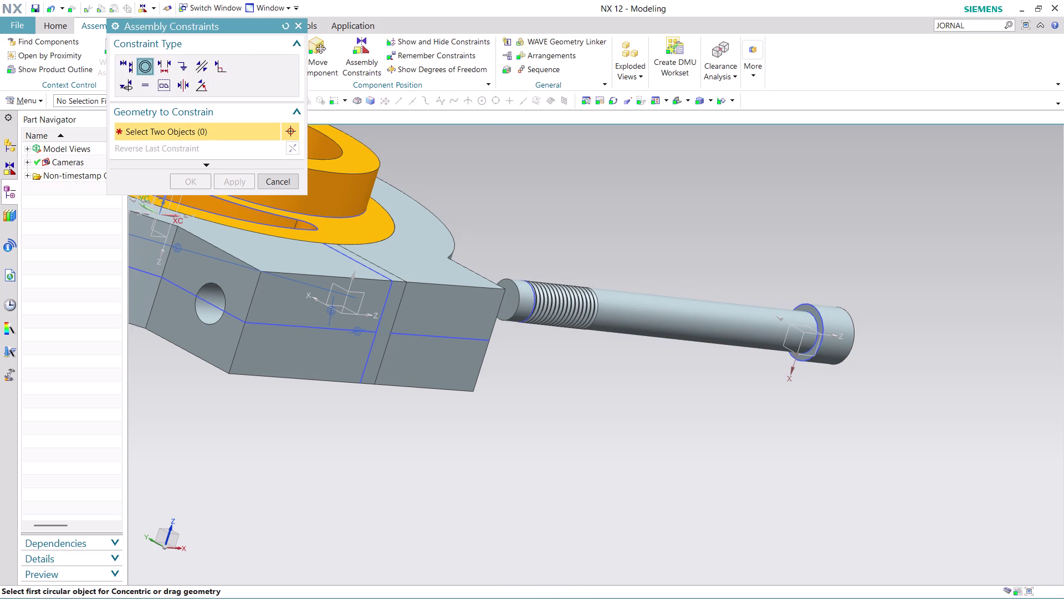
Pick the pin's circular edge and the housing's side-hole edge.
click(817, 326)
middle_drag(825, 270, 761, 260)
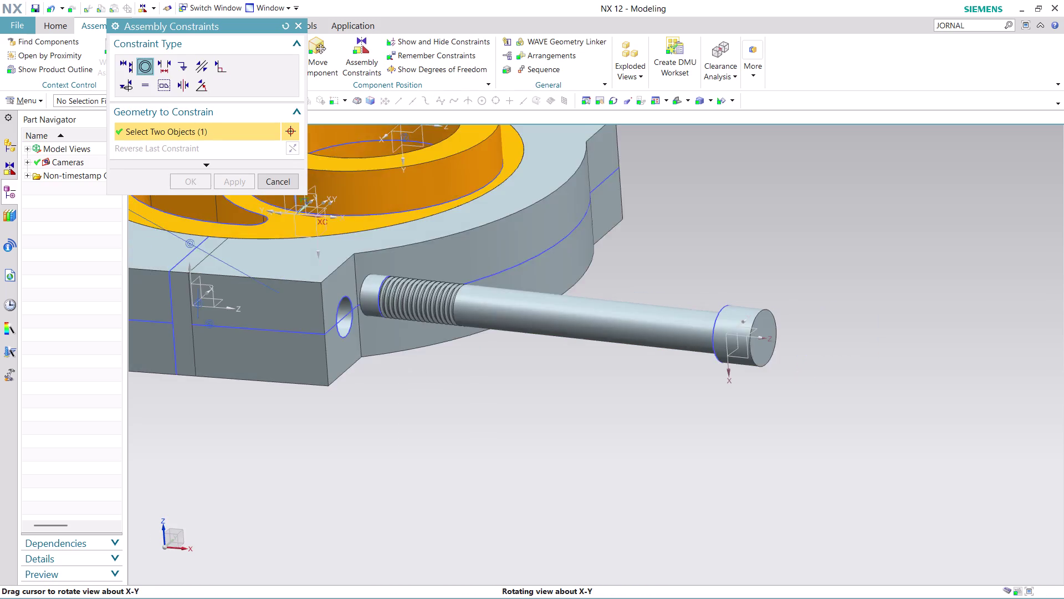
middle_drag(761, 260, 700, 262)
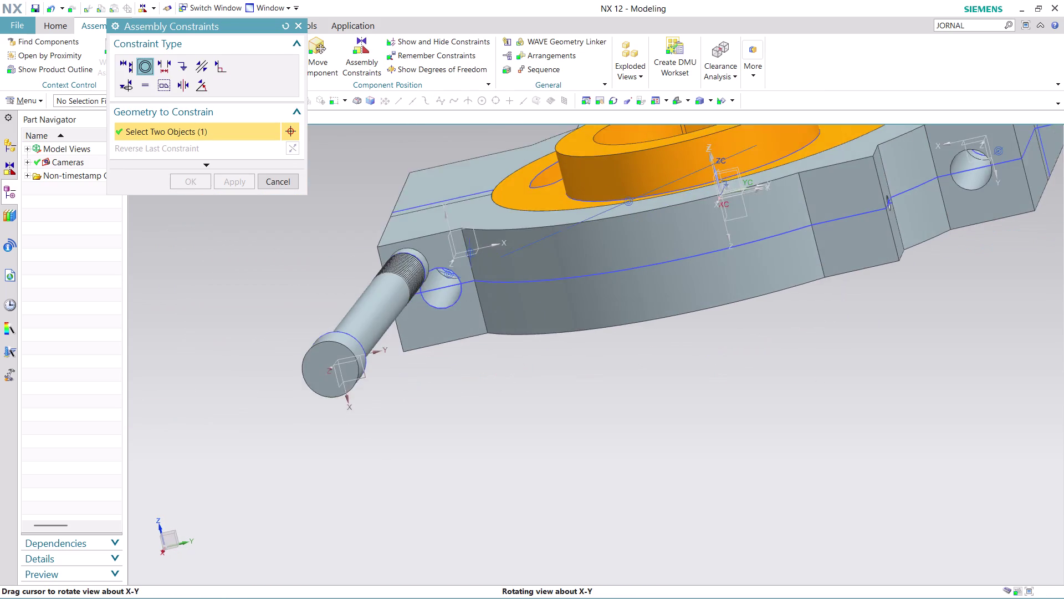
middle_drag(700, 262, 703, 261)
click(433, 305)
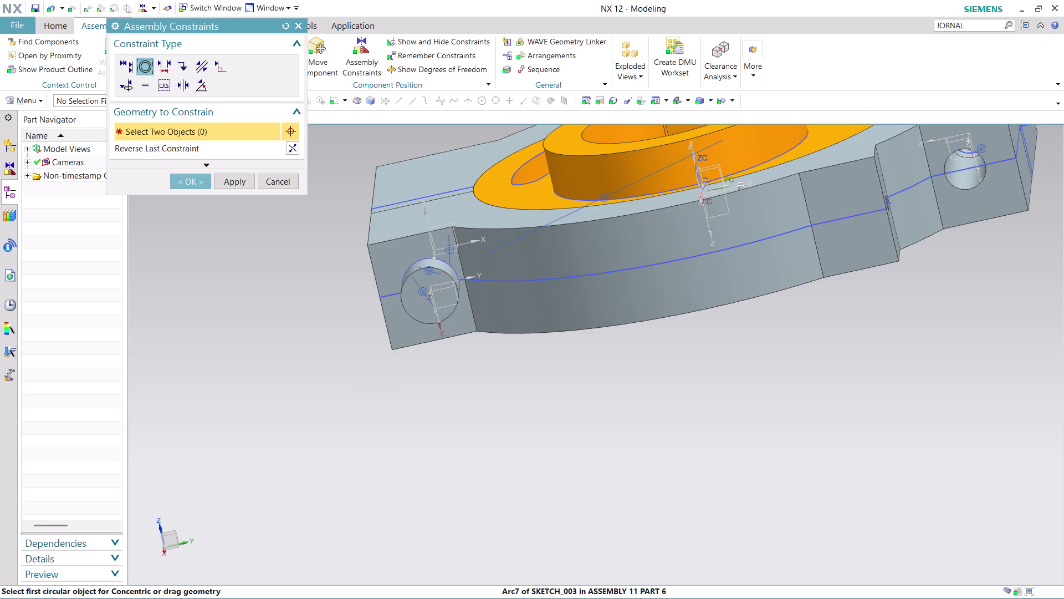
Check the pin in the hole from above, then close Assembly Constraints with OK.
scroll(down, 3)
scroll(up, 3)
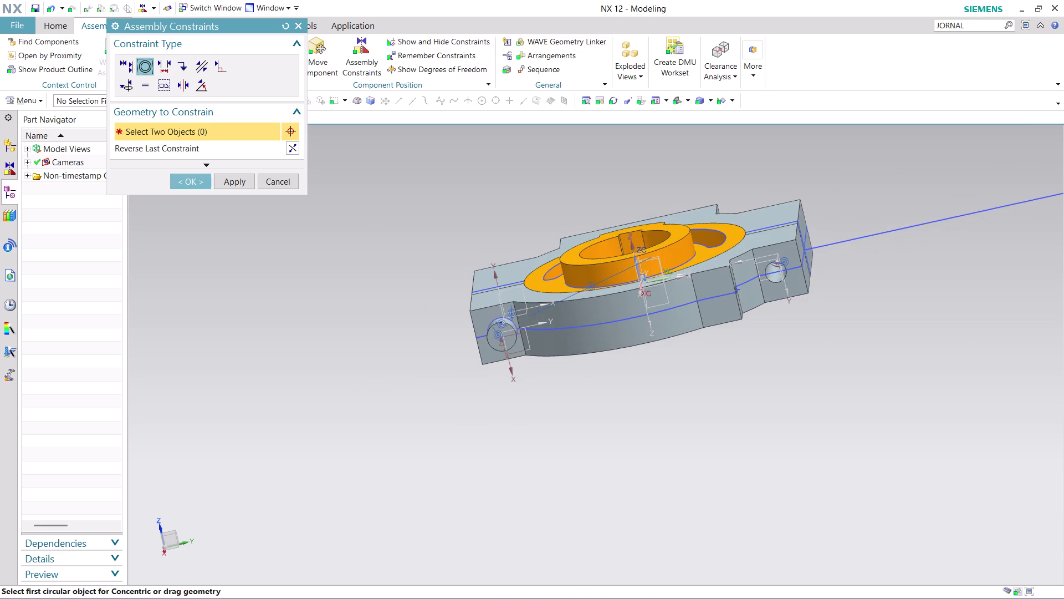
middle_drag(831, 192, 837, 224)
scroll(down, 3)
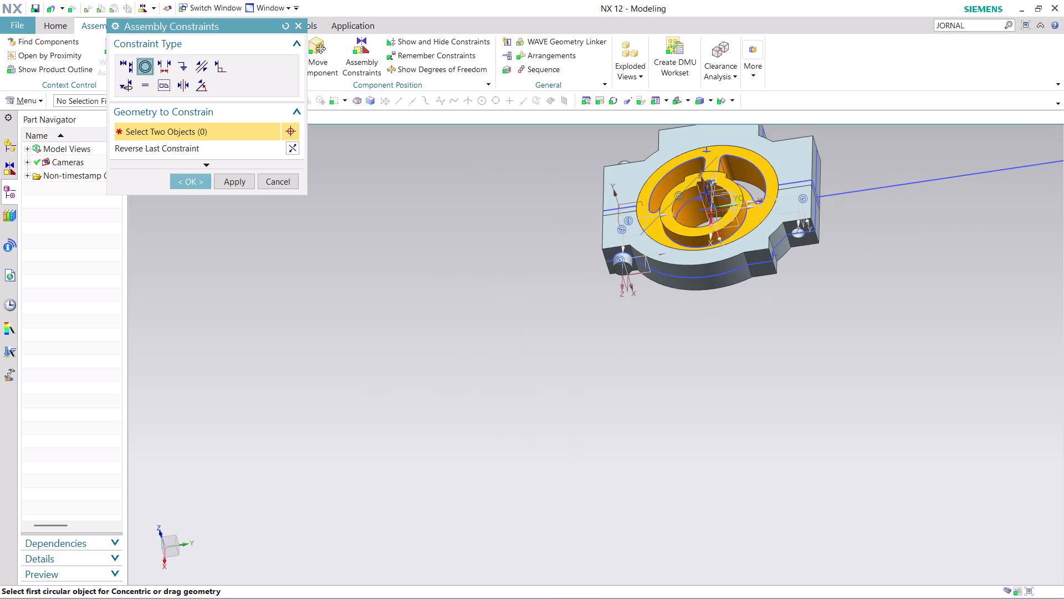
middle_drag(880, 177, 840, 259)
middle_drag(591, 181, 607, 215)
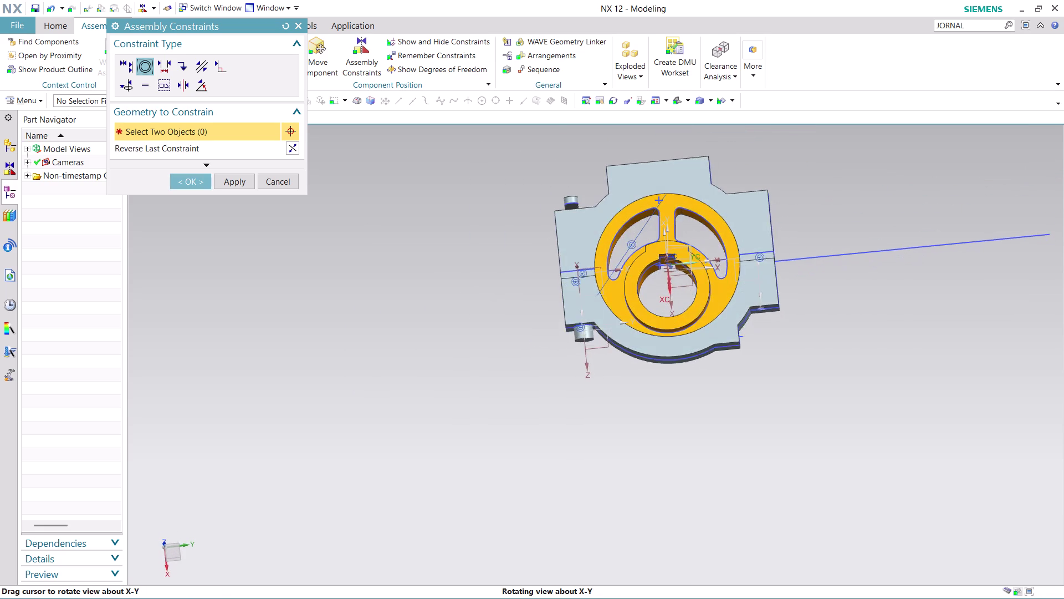
middle_drag(607, 215, 610, 229)
scroll(up, 3)
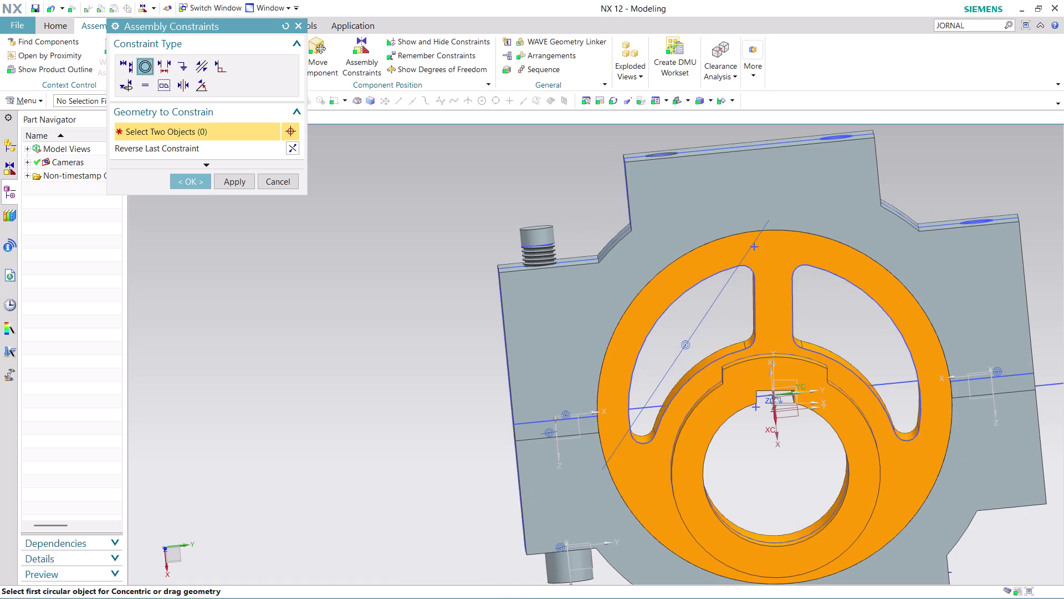
scroll(up, 3)
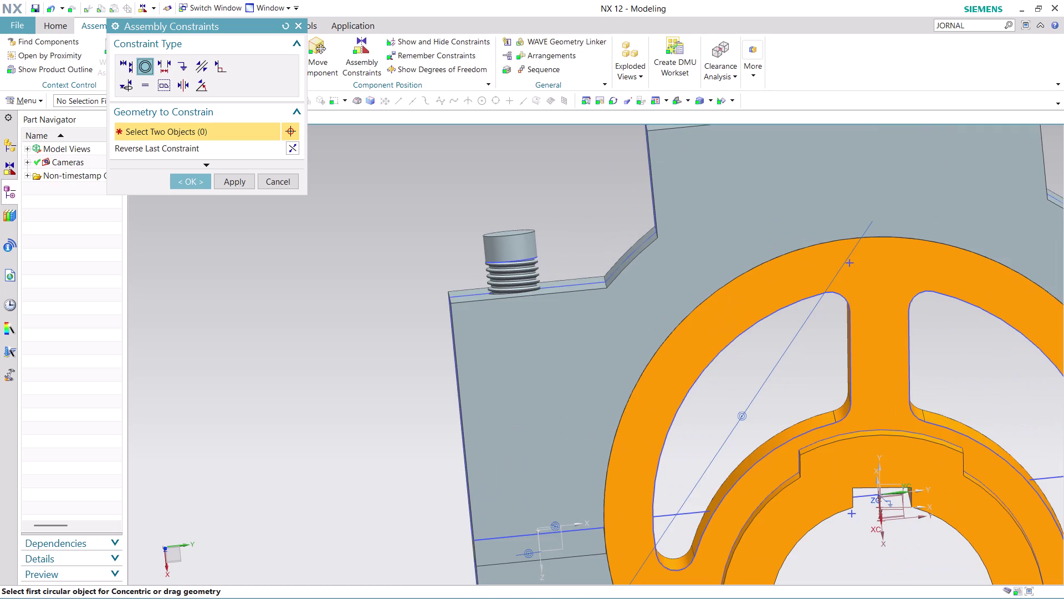
scroll(down, 3)
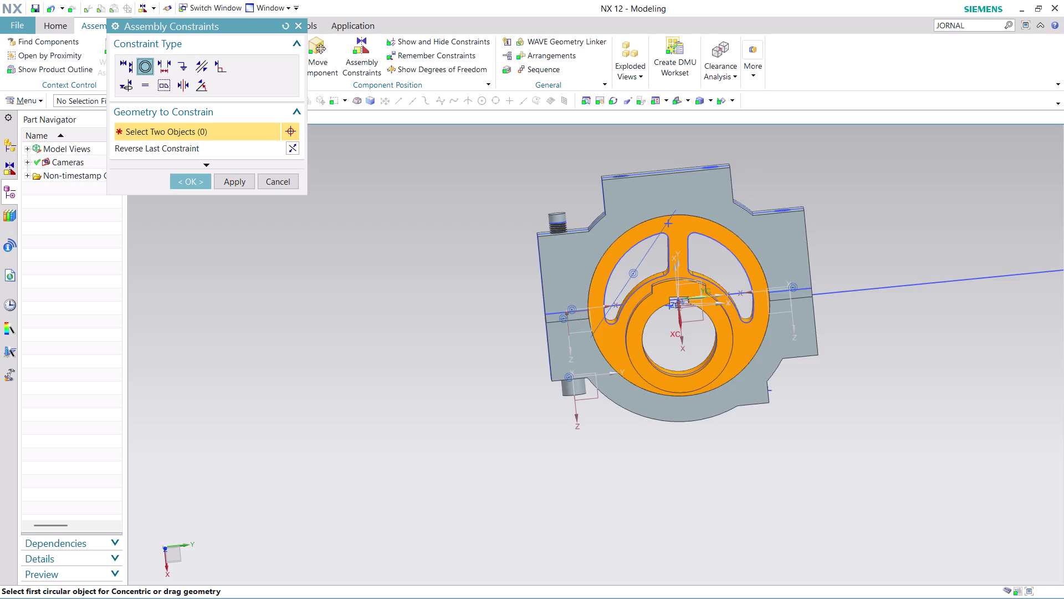
scroll(up, 3)
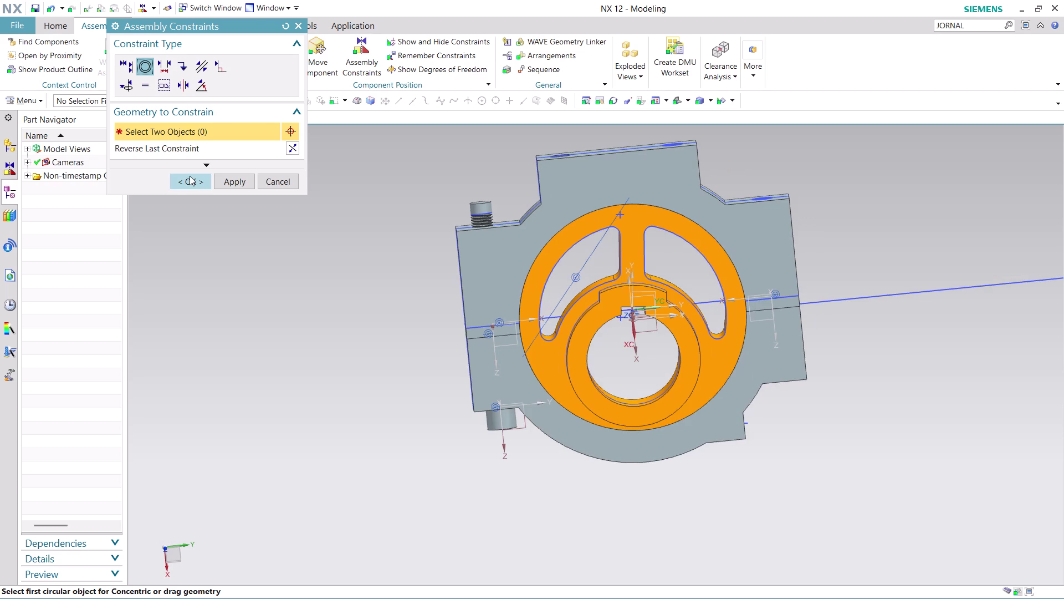
click(190, 175)
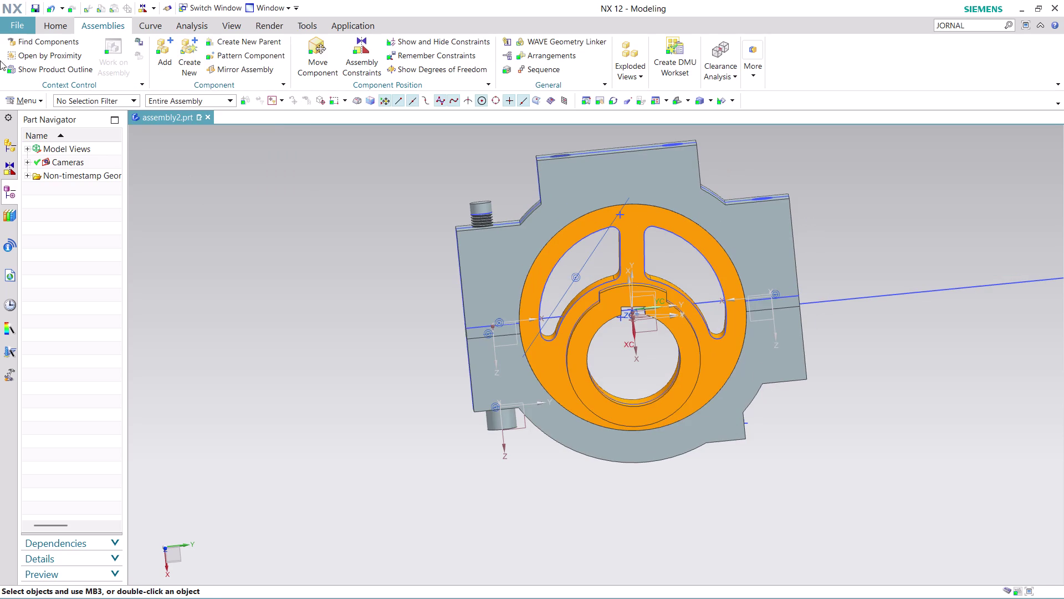
Create a new blank Model part file.
click(19, 24)
click(47, 42)
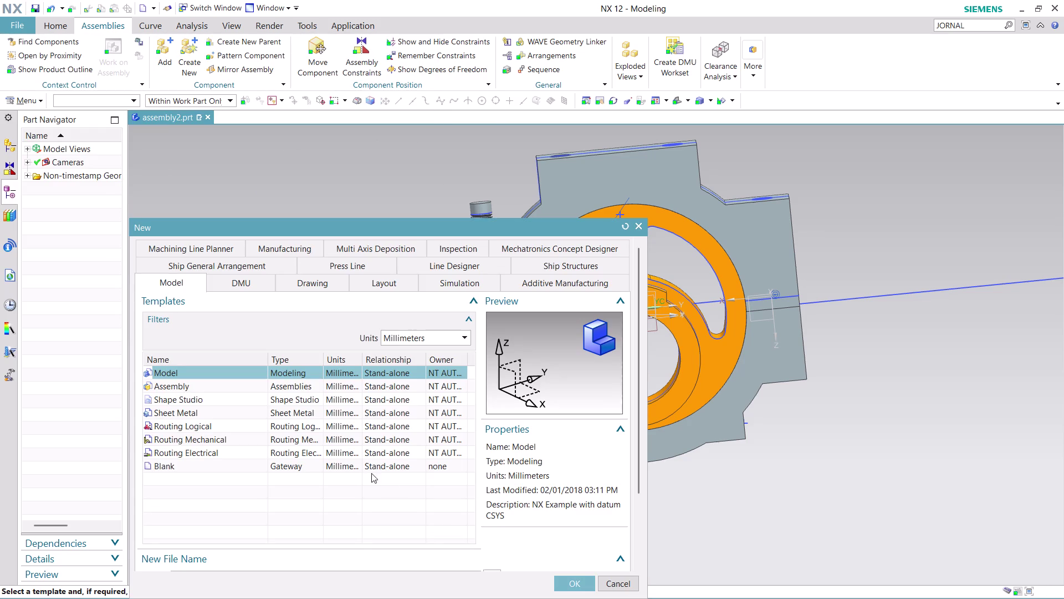
click(581, 586)
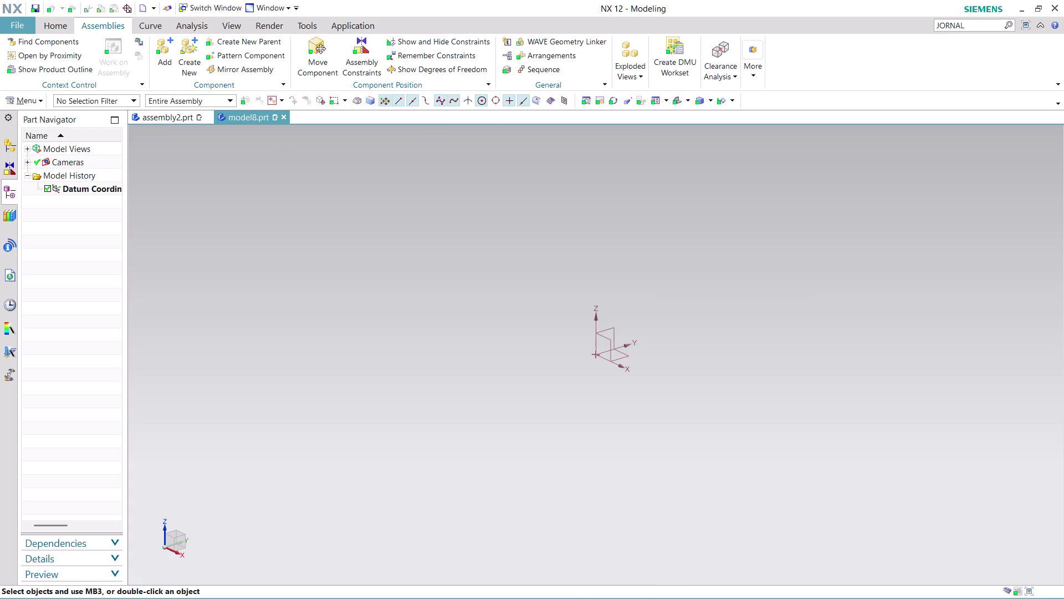
Open ASSEMBLY 11 PART 2 and make it the displayed part.
click(10, 21)
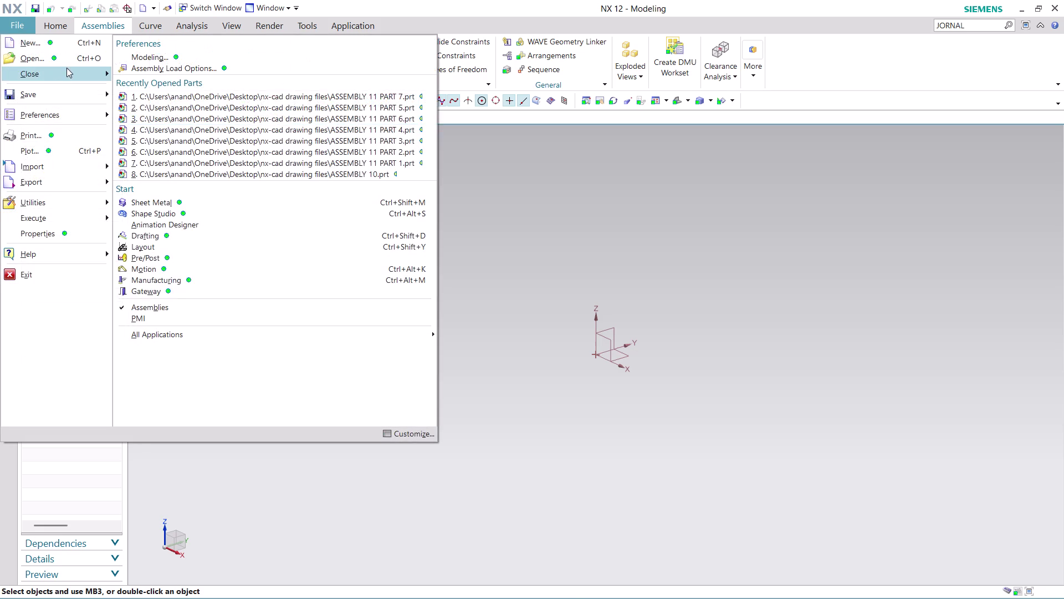
click(76, 57)
scroll(down, 3)
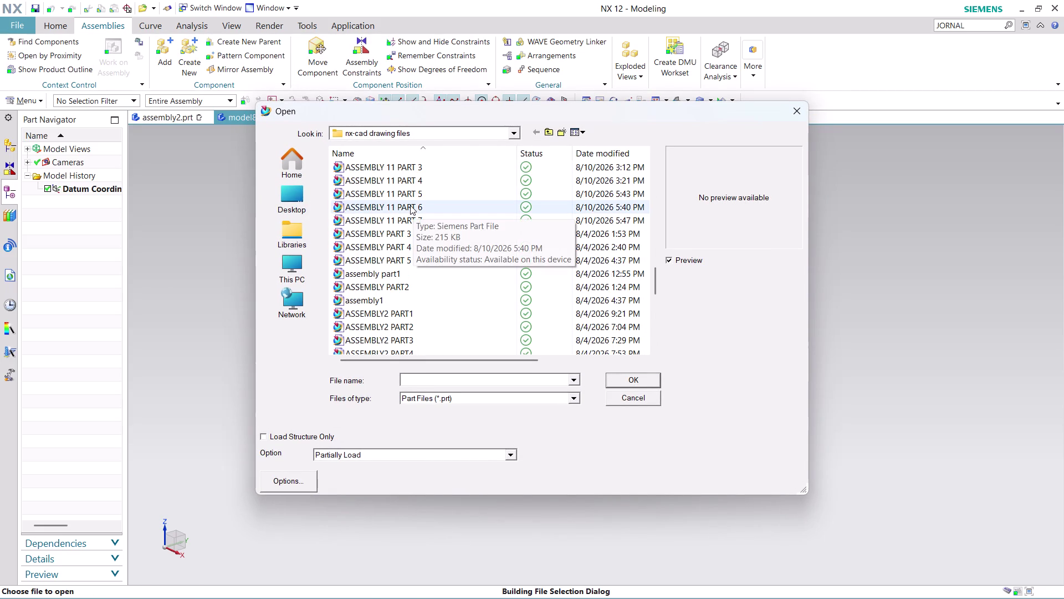
scroll(up, 3)
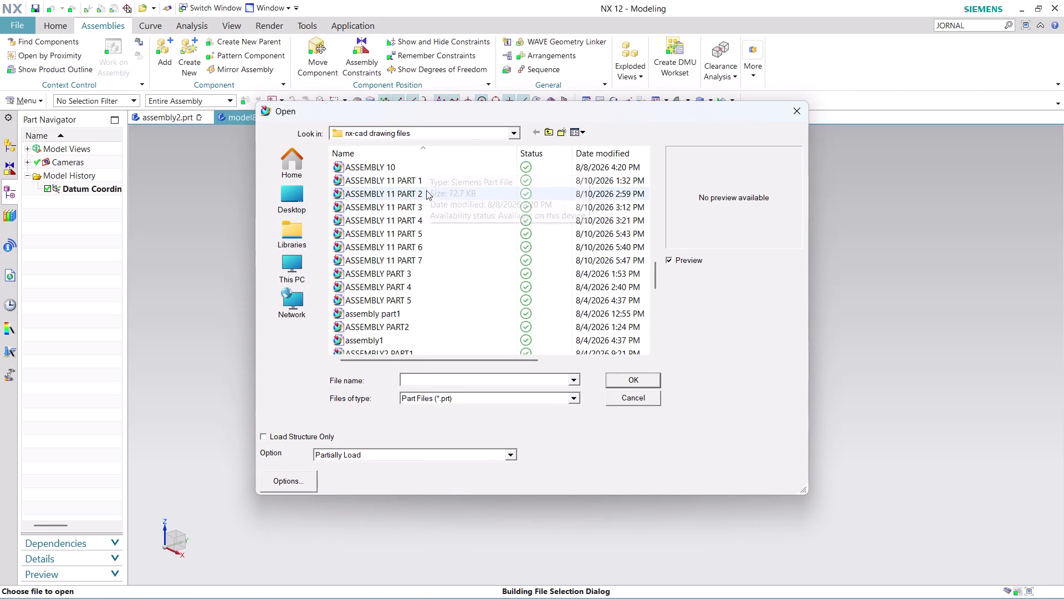
click(427, 190)
click(630, 374)
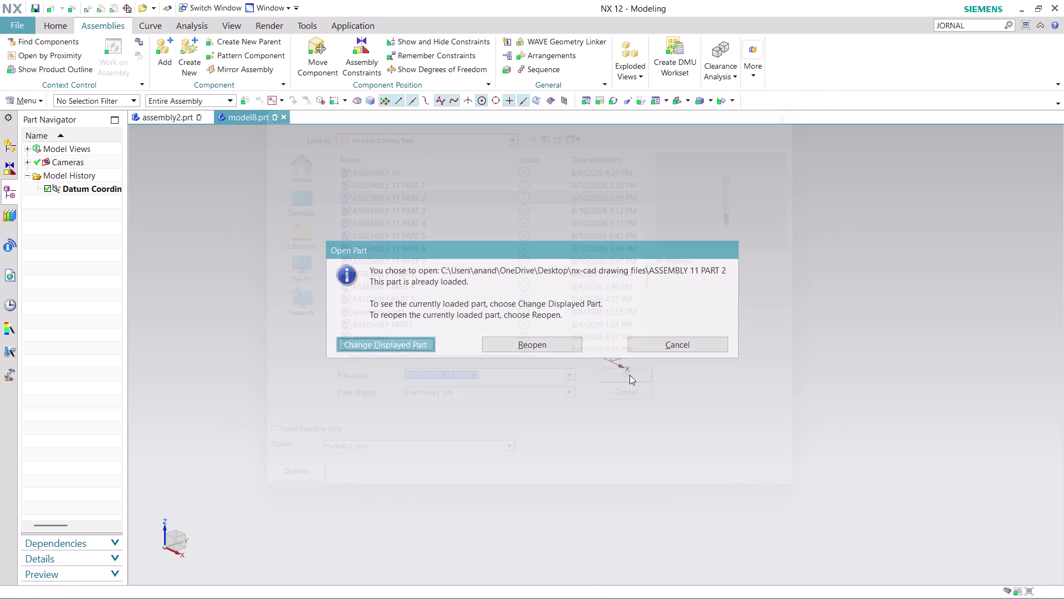
click(552, 345)
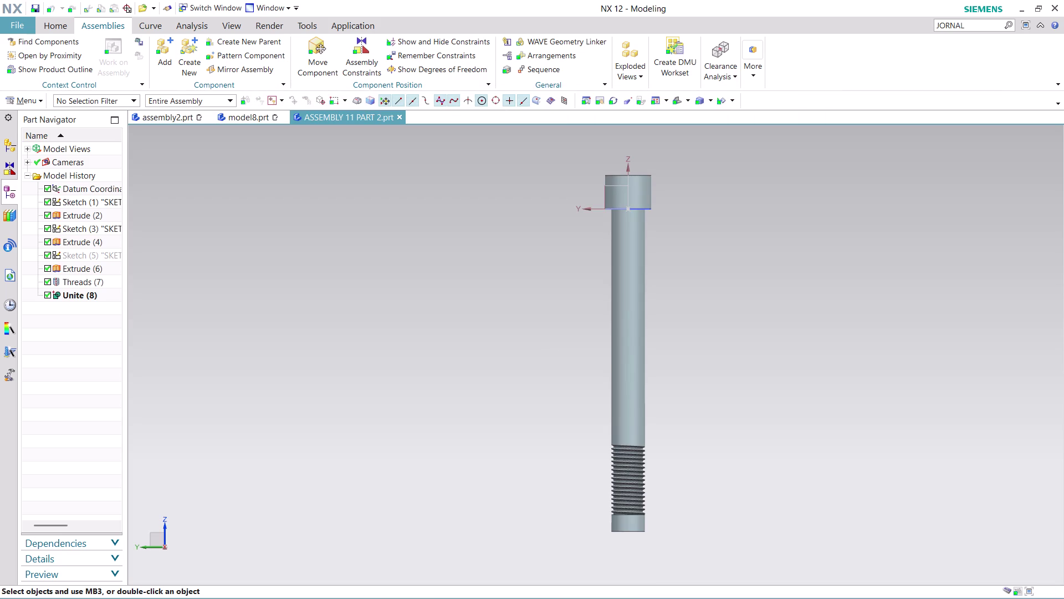
Edit the pin's shank Extrude with rollback, changing End Distance from 154-8 to 170-8 mm.
click(81, 217)
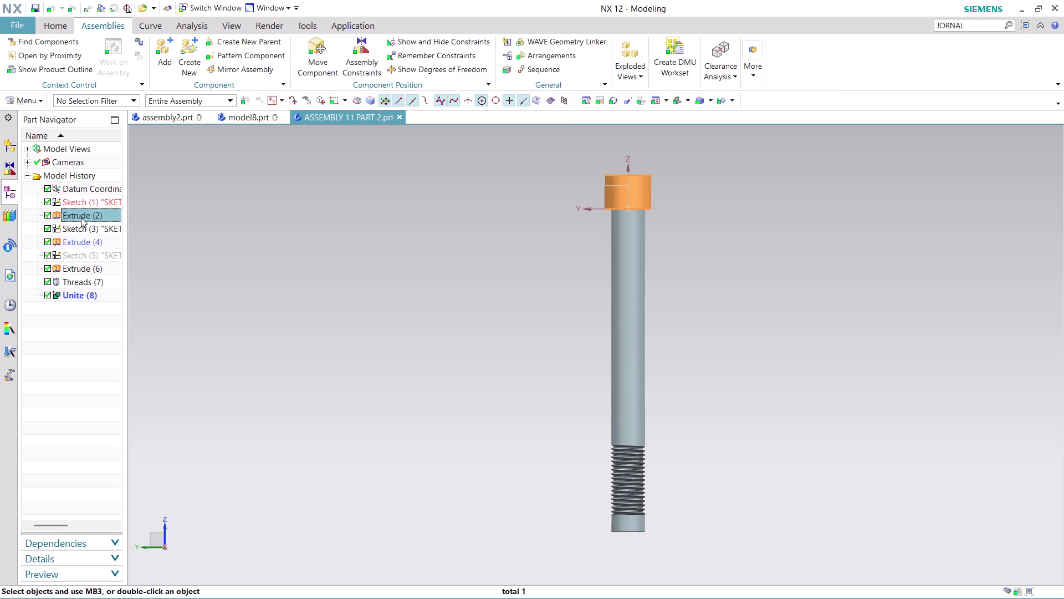
click(81, 222)
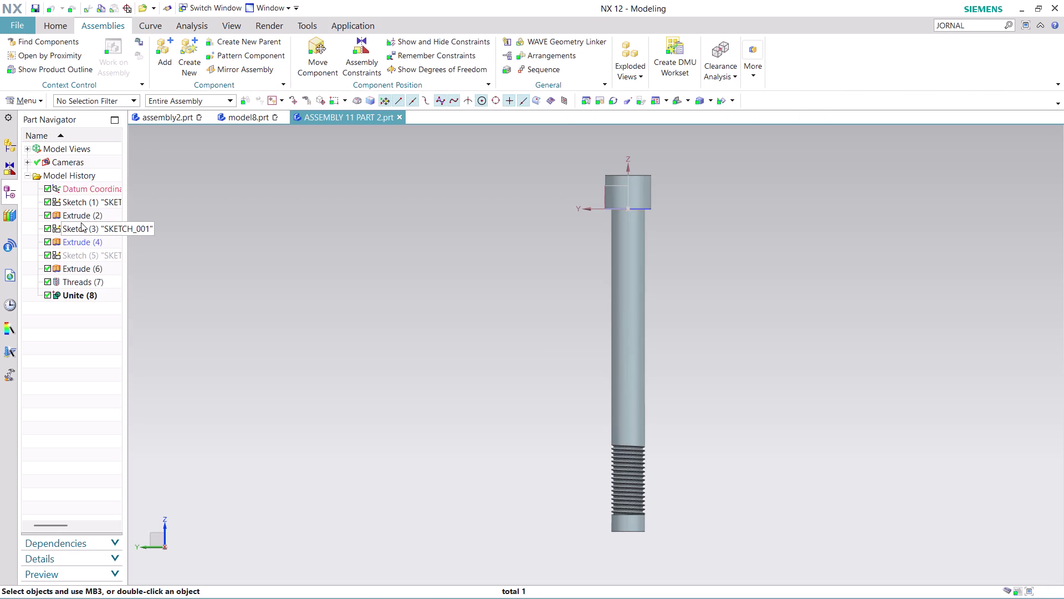
click(77, 242)
right_click(77, 241)
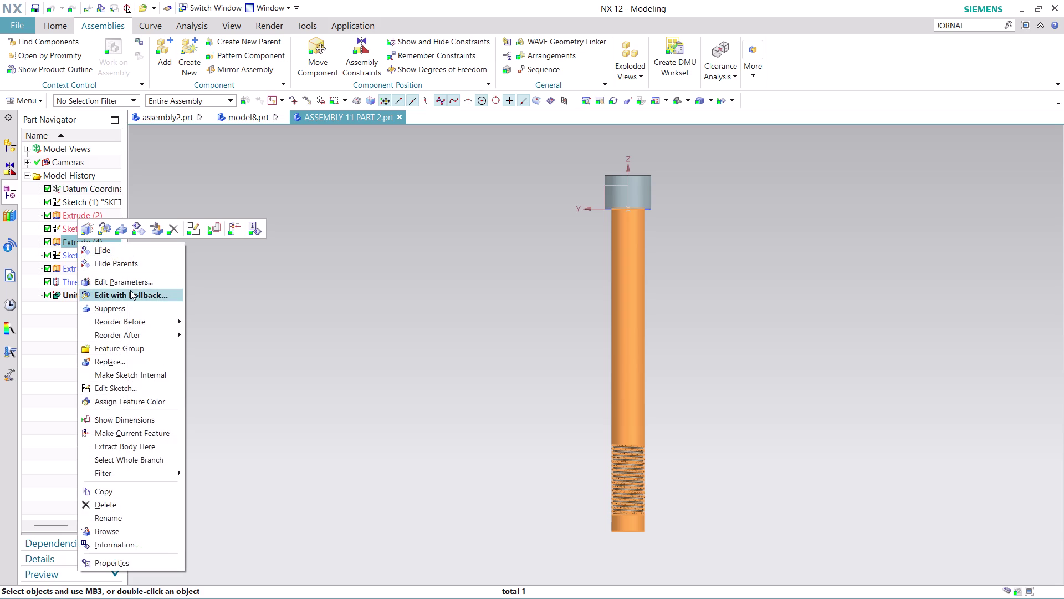
click(130, 290)
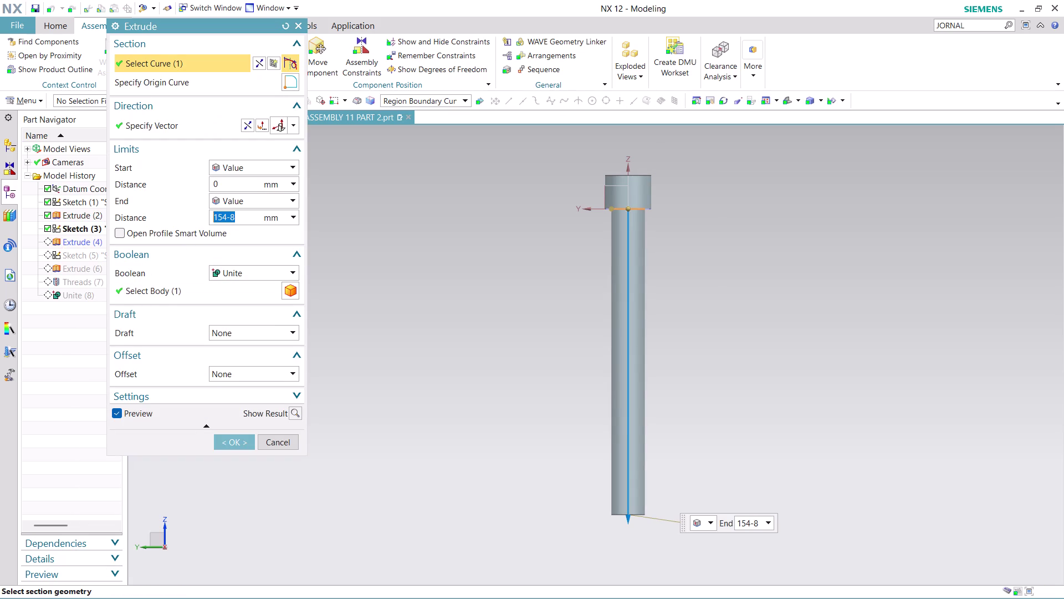
click(225, 215)
key(BackSpace)
key(BackSpace)
text(70)
key(Return)
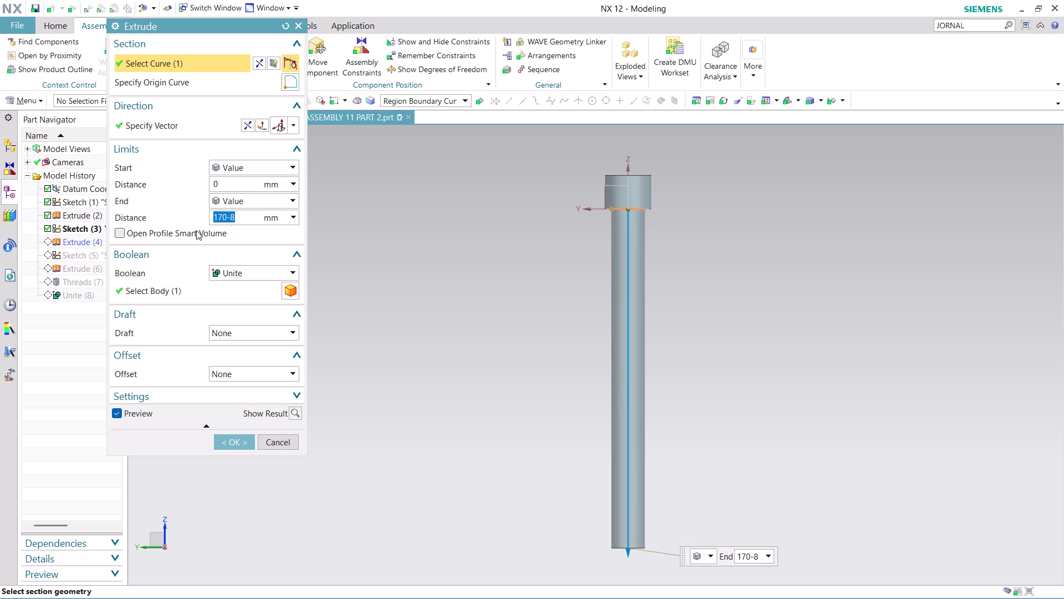
click(227, 444)
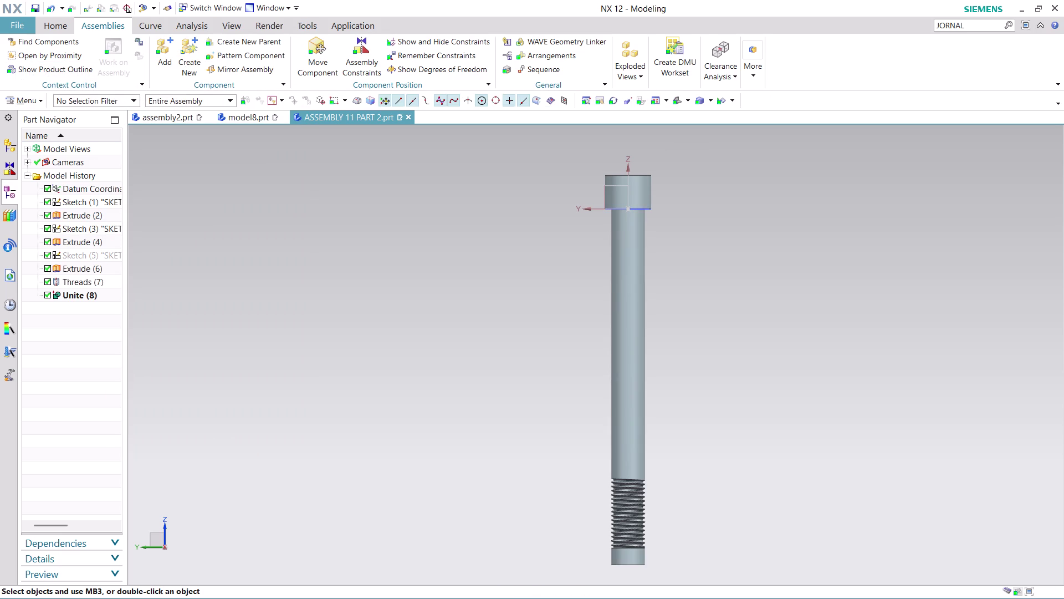
click(178, 117)
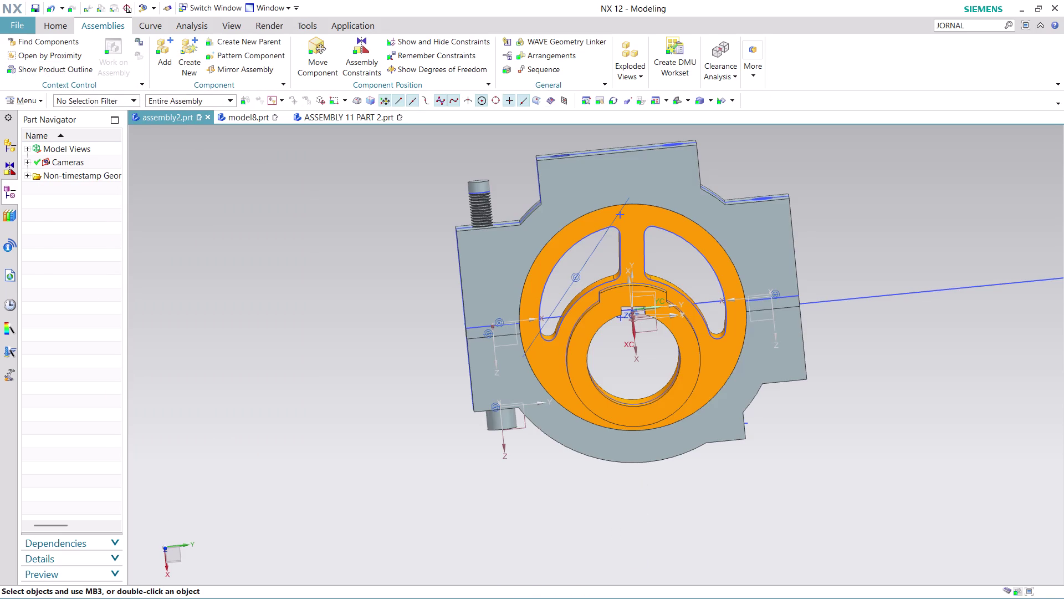
Close the ASSEMBLY 11 PART 2 pin window.
scroll(down, 3)
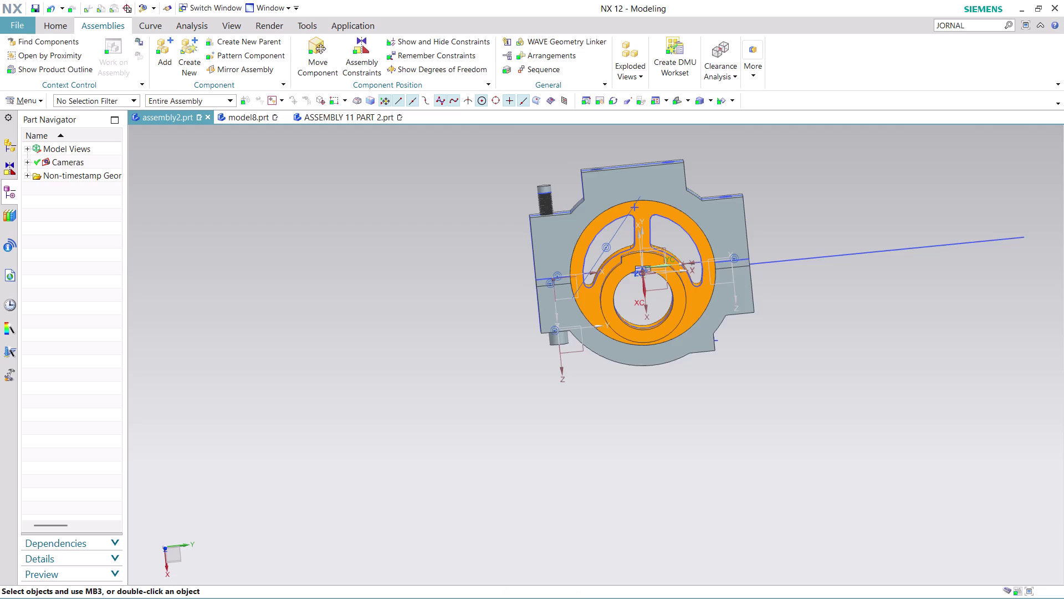
scroll(up, 3)
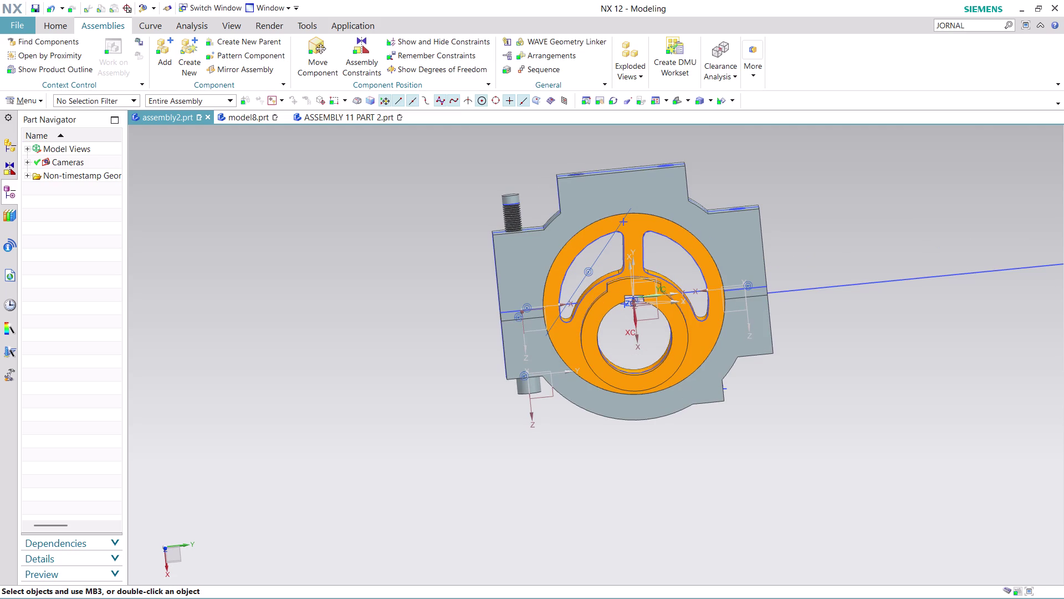
click(352, 118)
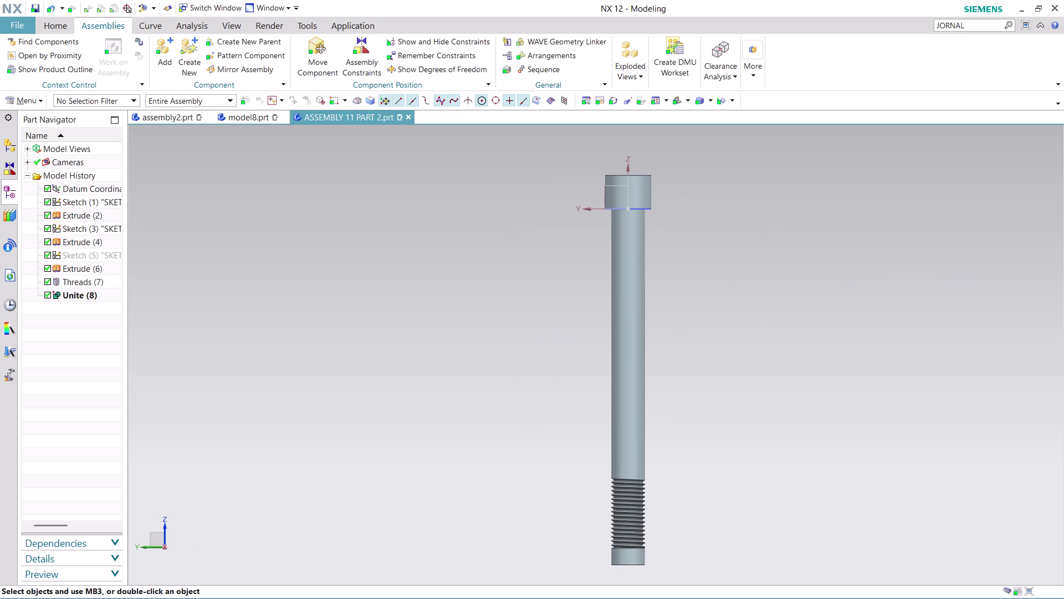
click(407, 118)
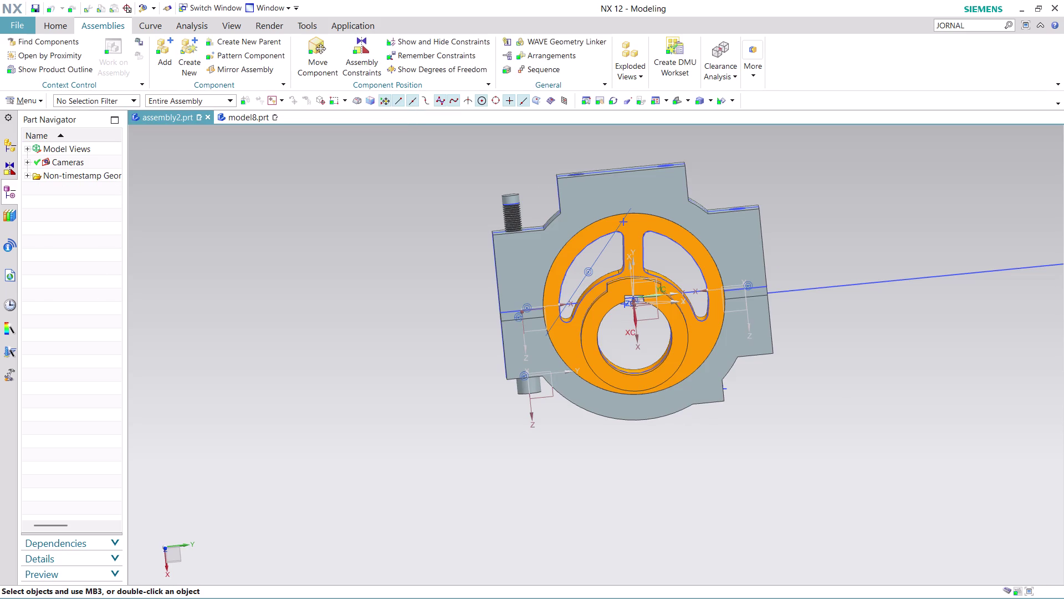
Orbit the assembly with the updated pin to an angled view.
scroll(up, 3)
scroll(down, 3)
middle_drag(790, 207, 691, 303)
middle_drag(684, 307, 706, 261)
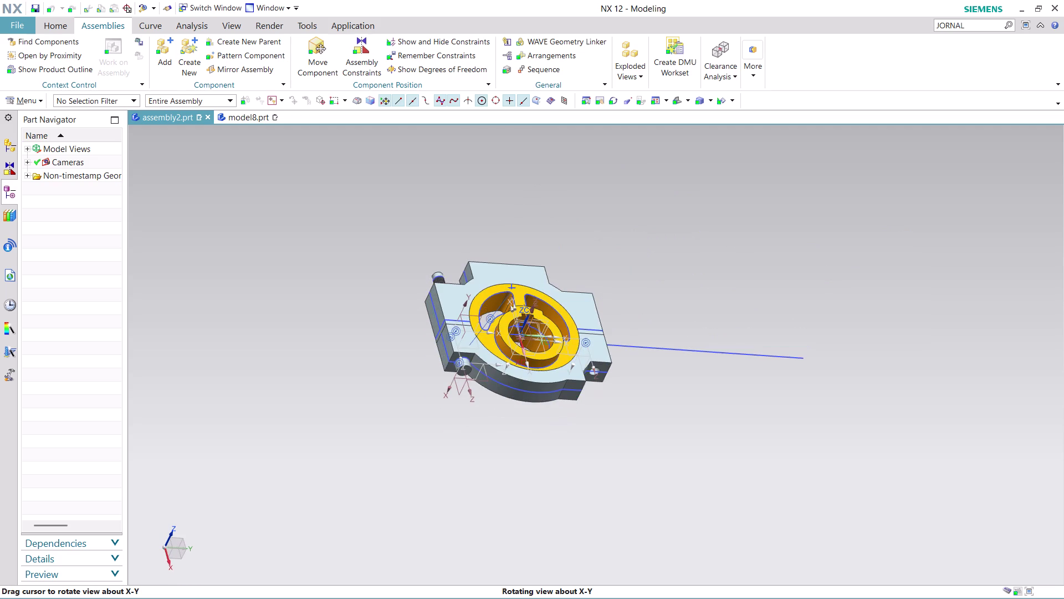
scroll(up, 3)
middle_drag(591, 234, 583, 286)
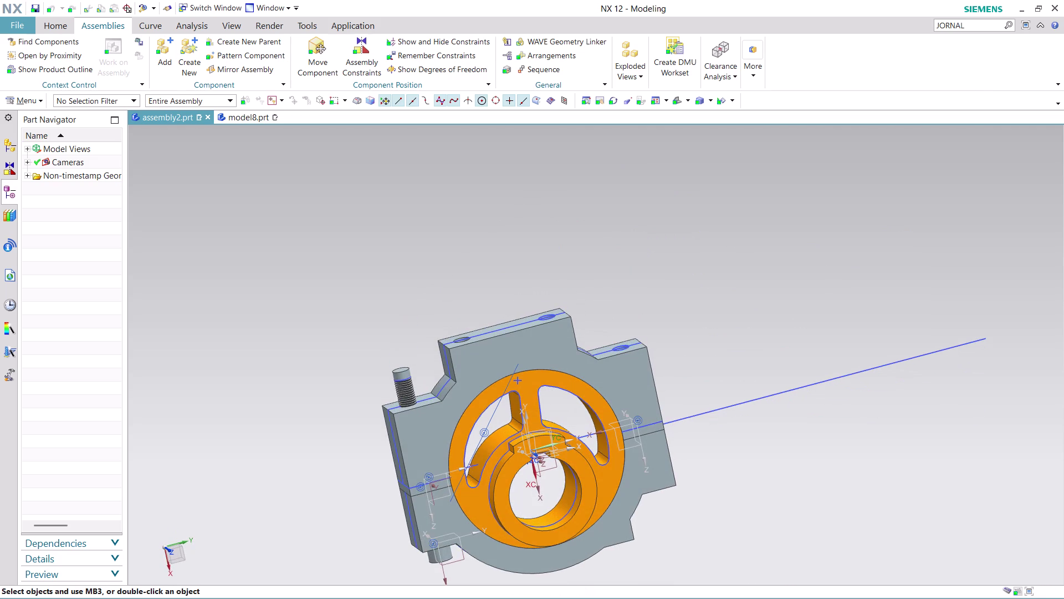
scroll(up, 3)
scroll(down, 3)
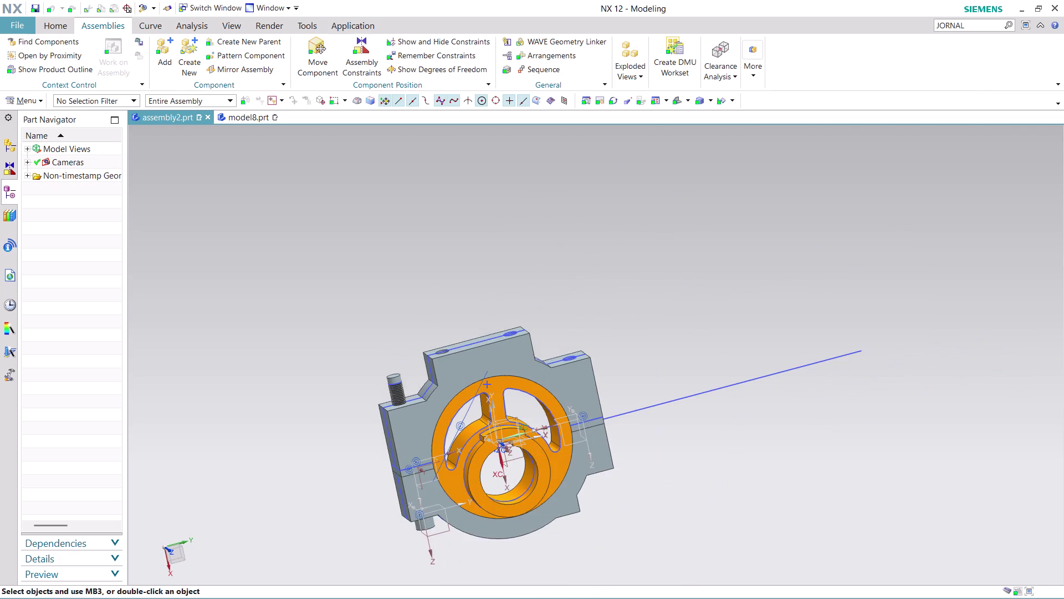
scroll(up, 3)
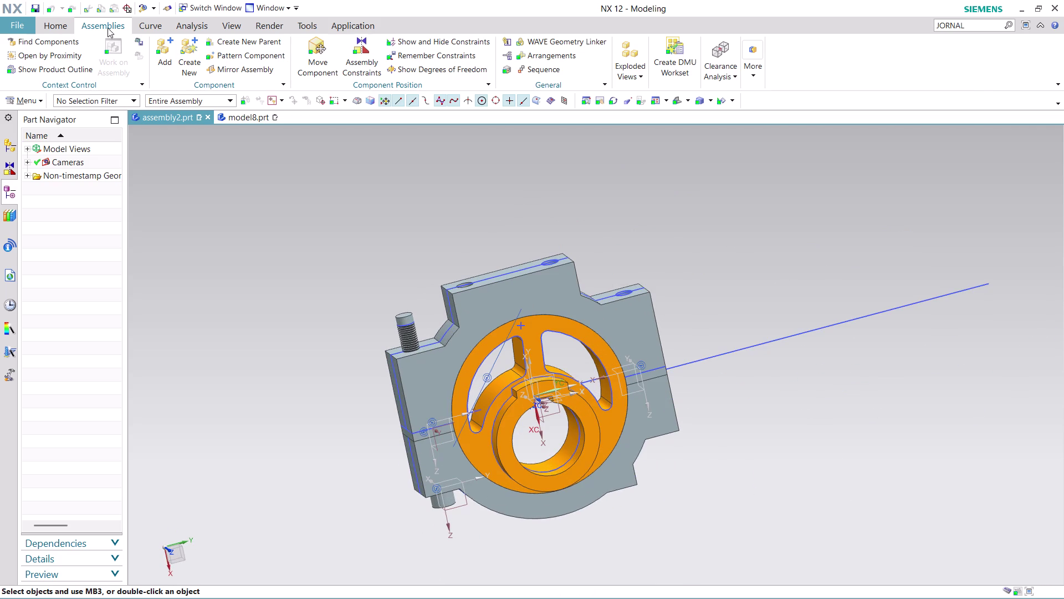
click(166, 49)
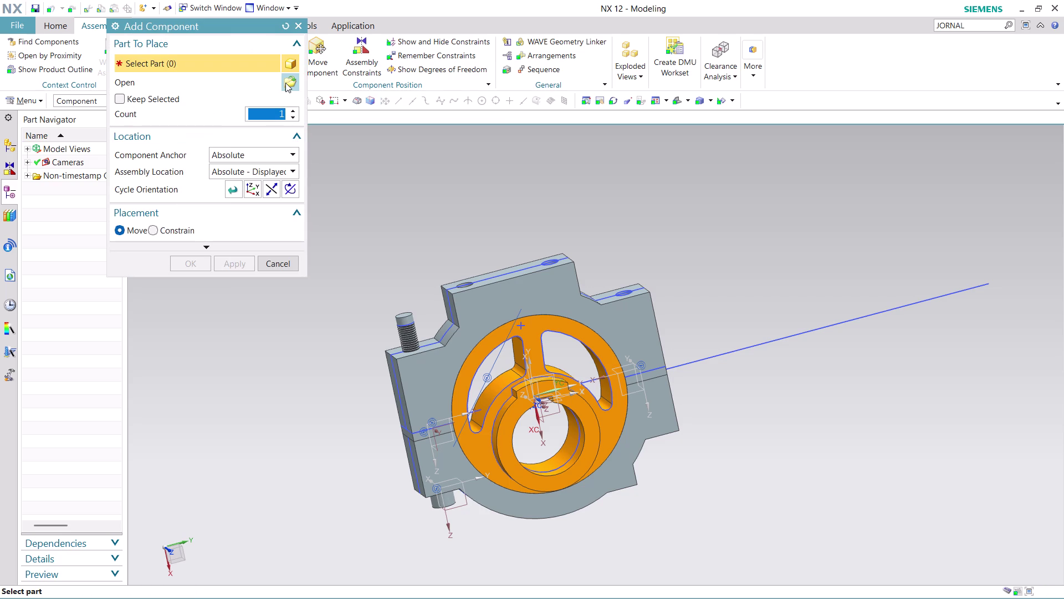
Select the hex nut file ASSEMBLY 11 PART 3 as the component to add.
click(286, 82)
scroll(down, 3)
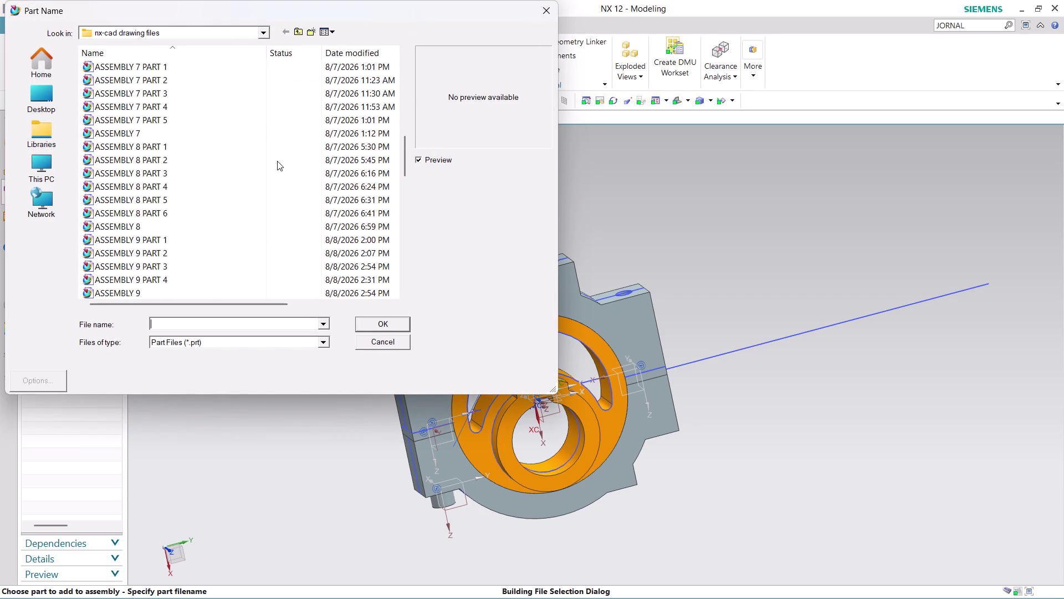
scroll(down, 3)
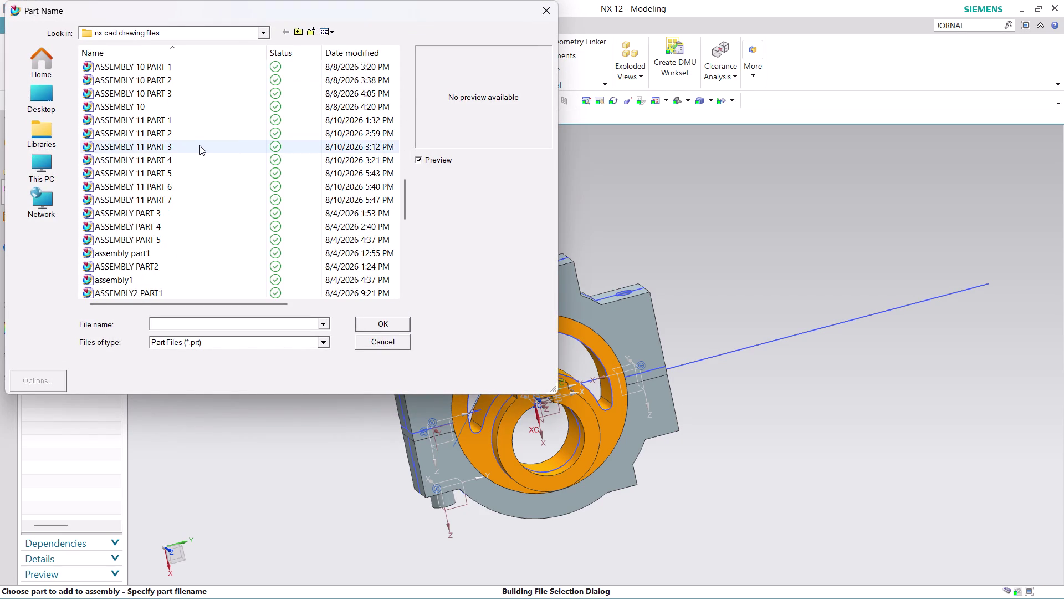
click(196, 151)
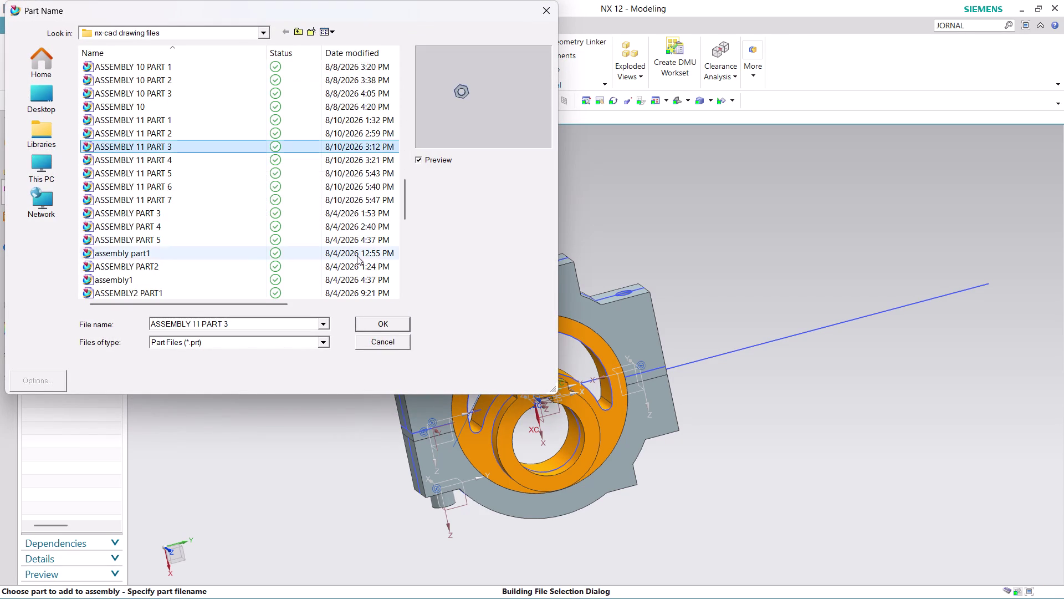
click(391, 324)
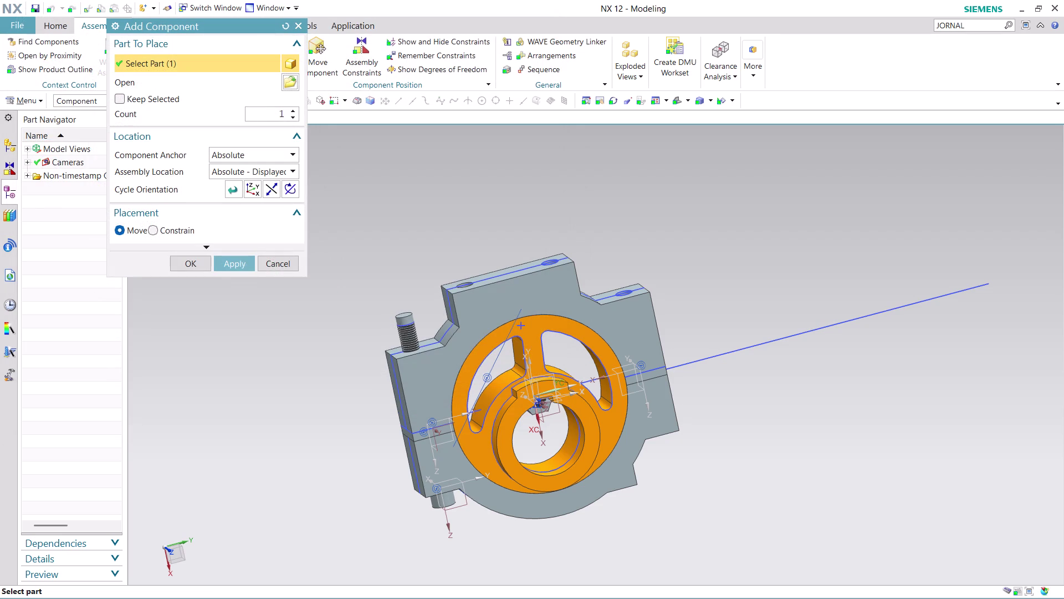
Set the nut's Assembly Location to Absolute - Work Part.
click(284, 170)
click(287, 200)
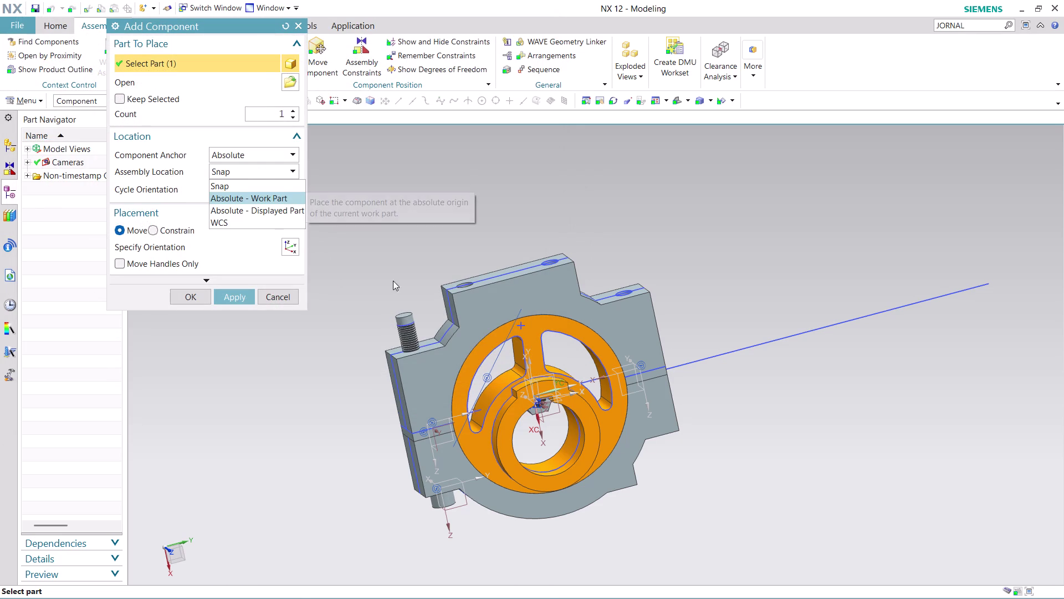
drag(554, 408, 735, 438)
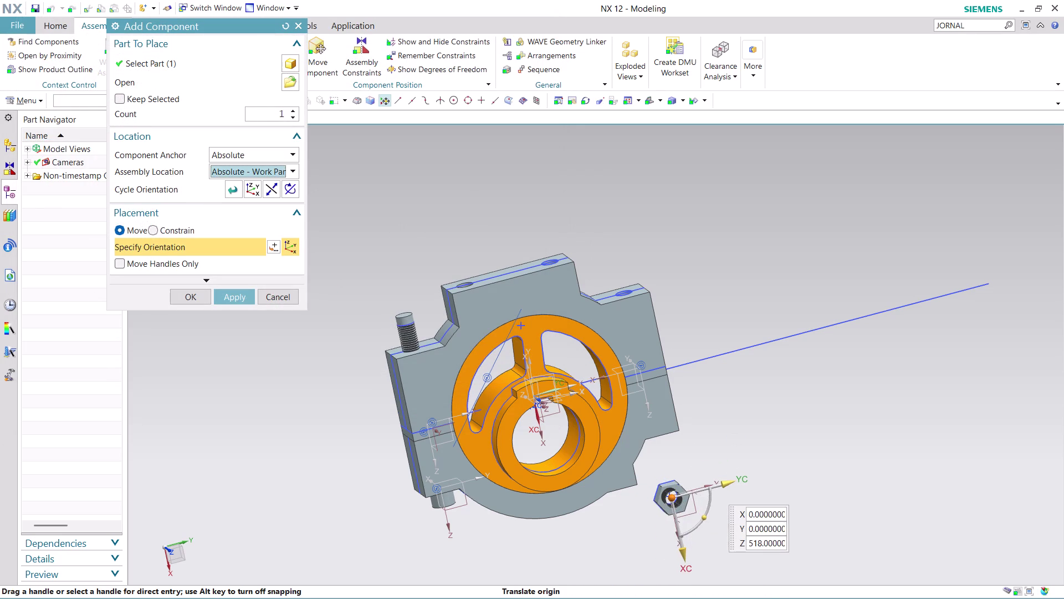
Move the nut to X -35 and Y -30.
drag(687, 556, 547, 185)
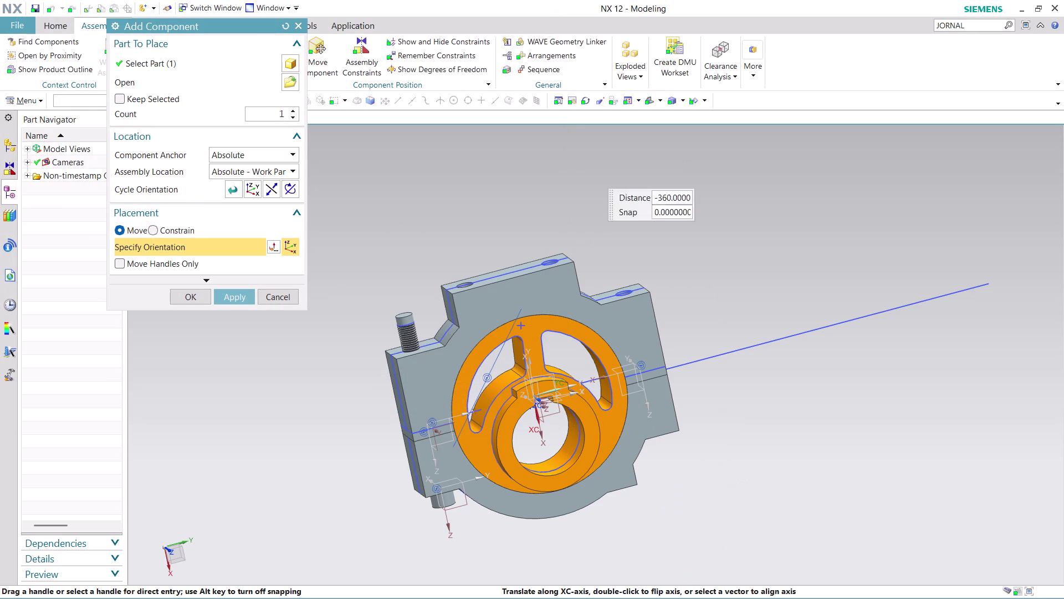
drag(547, 184, 669, 512)
middle_drag(778, 420, 782, 375)
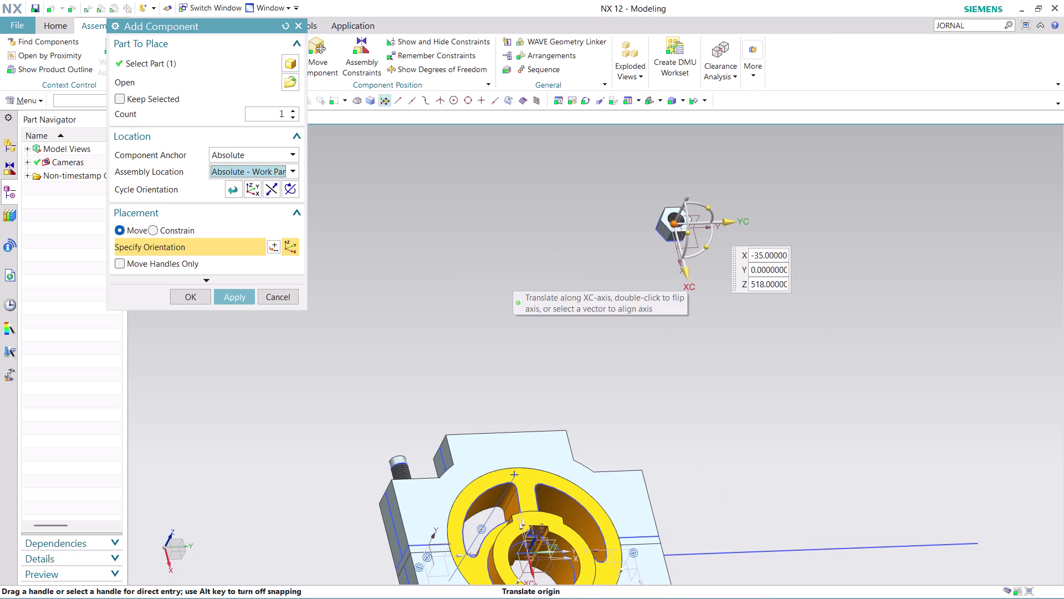
drag(733, 224, 568, 261)
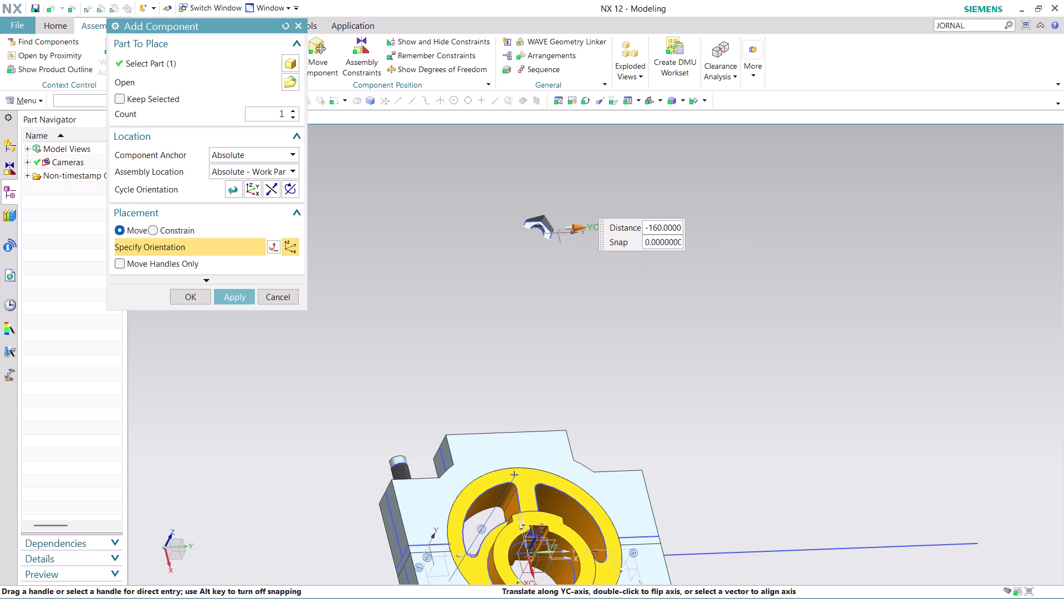
drag(568, 260, 694, 244)
scroll(down, 3)
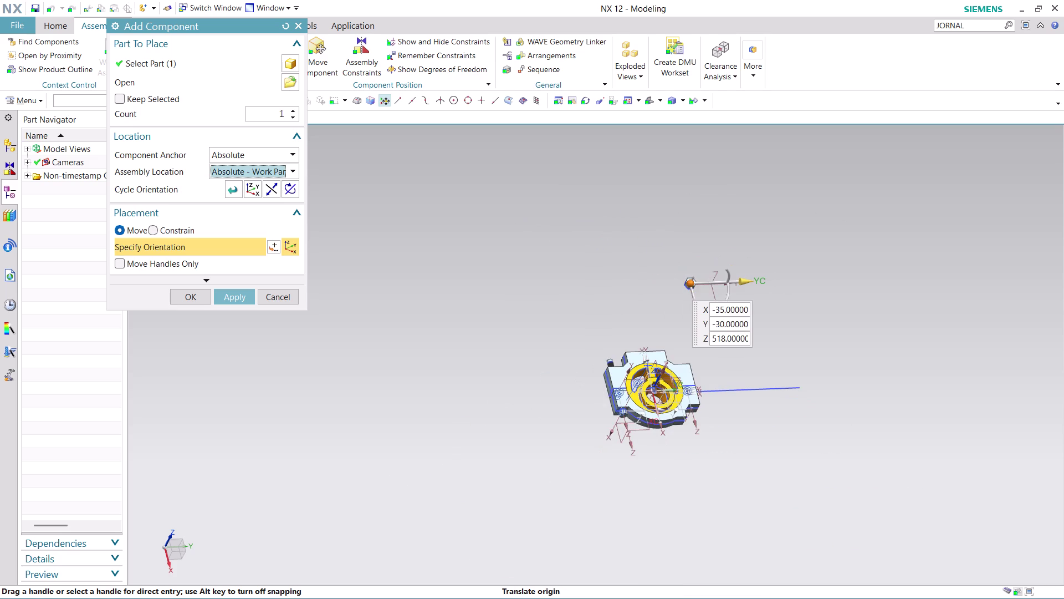
scroll(up, 3)
Lower the nut along Z to 103, toward the housing.
middle_drag(711, 400, 747, 351)
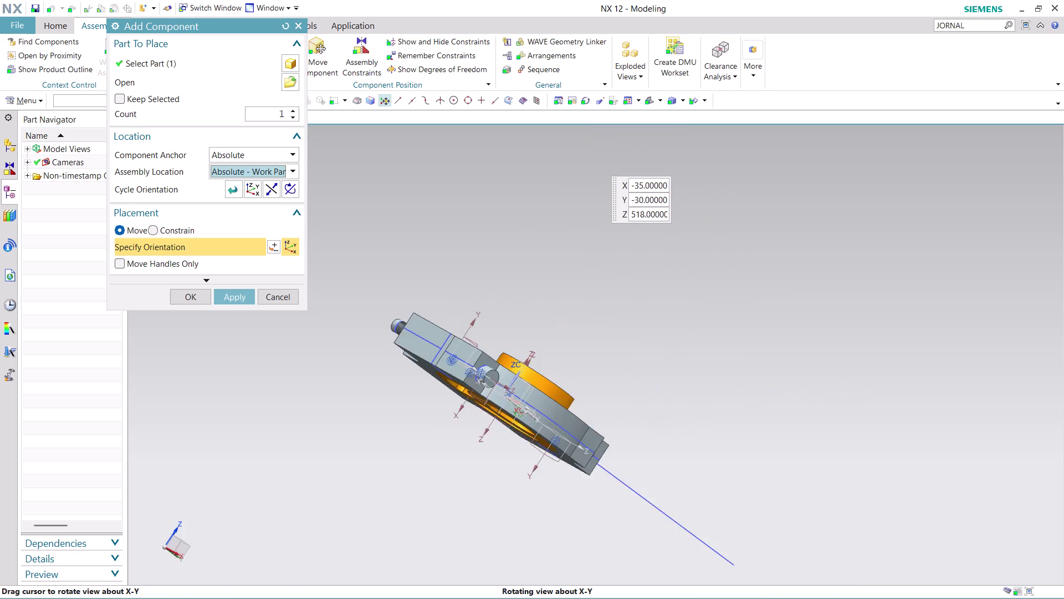
middle_drag(748, 351, 768, 396)
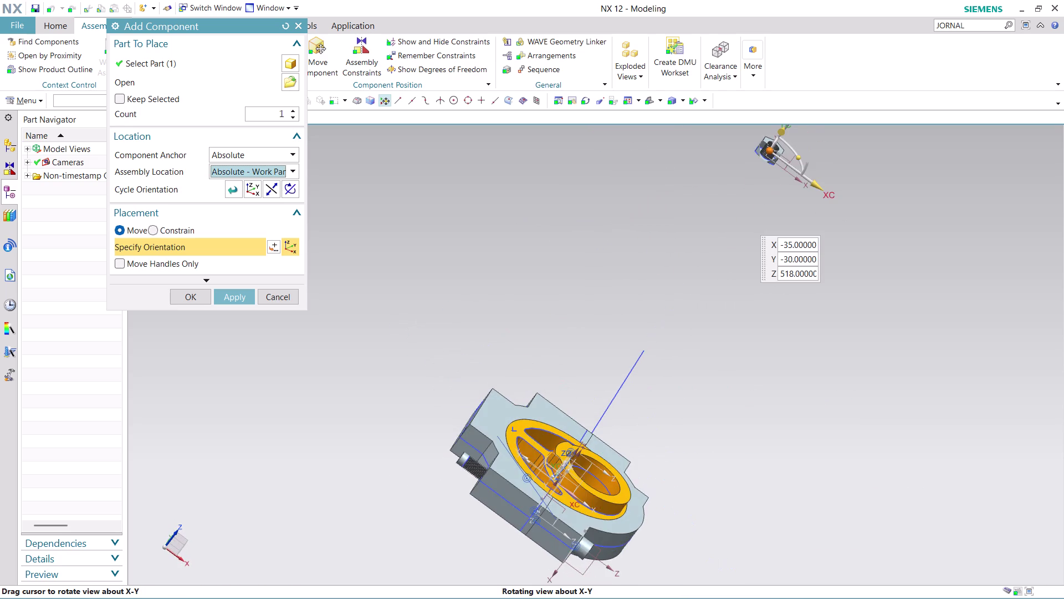
middle_drag(768, 397, 772, 391)
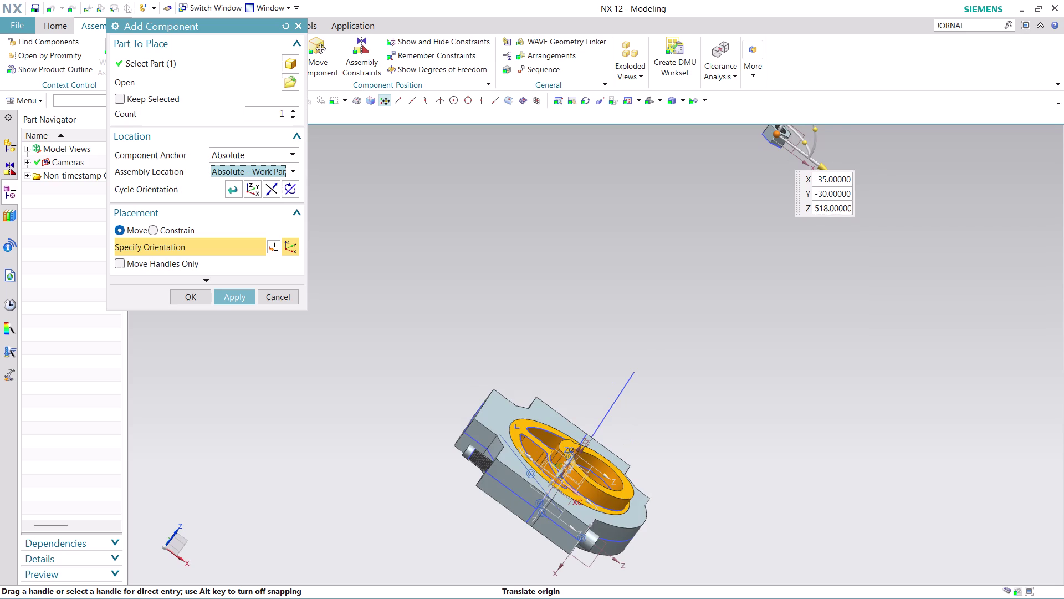
scroll(down, 3)
scroll(up, 3)
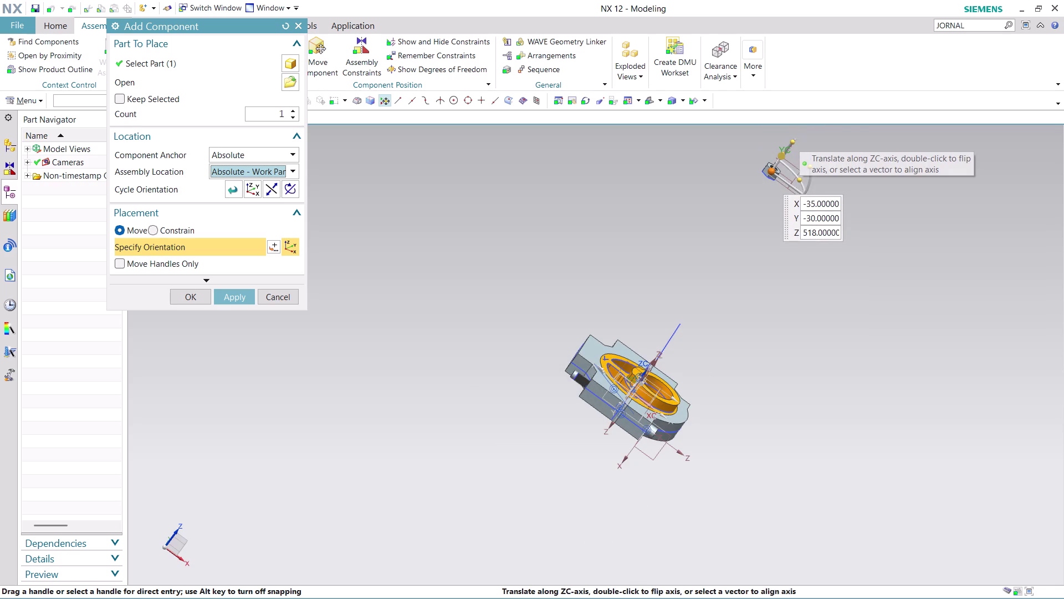
scroll(up, 3)
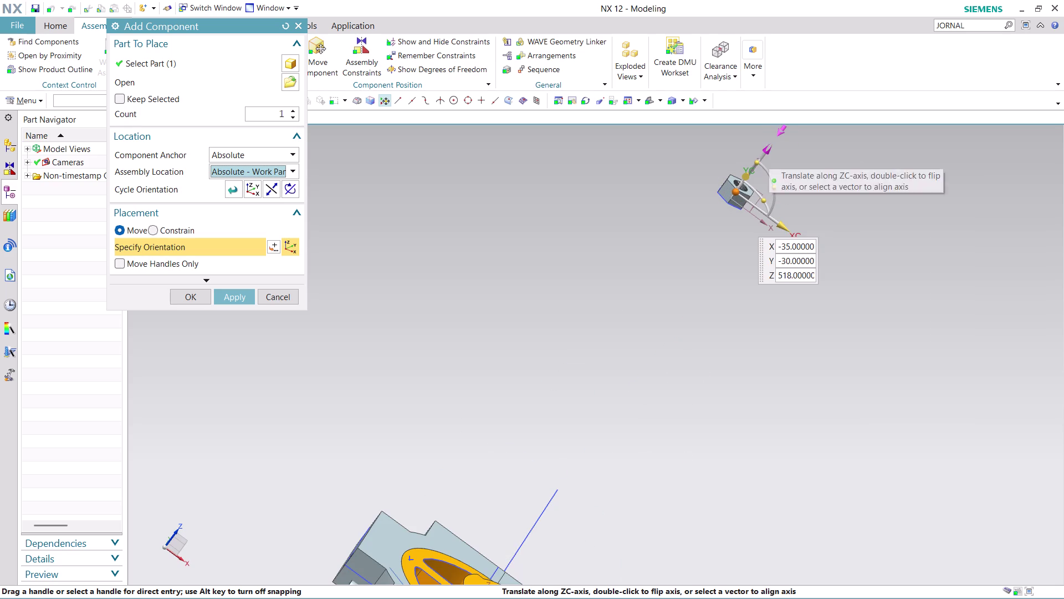
drag(769, 154, 543, 353)
scroll(down, 3)
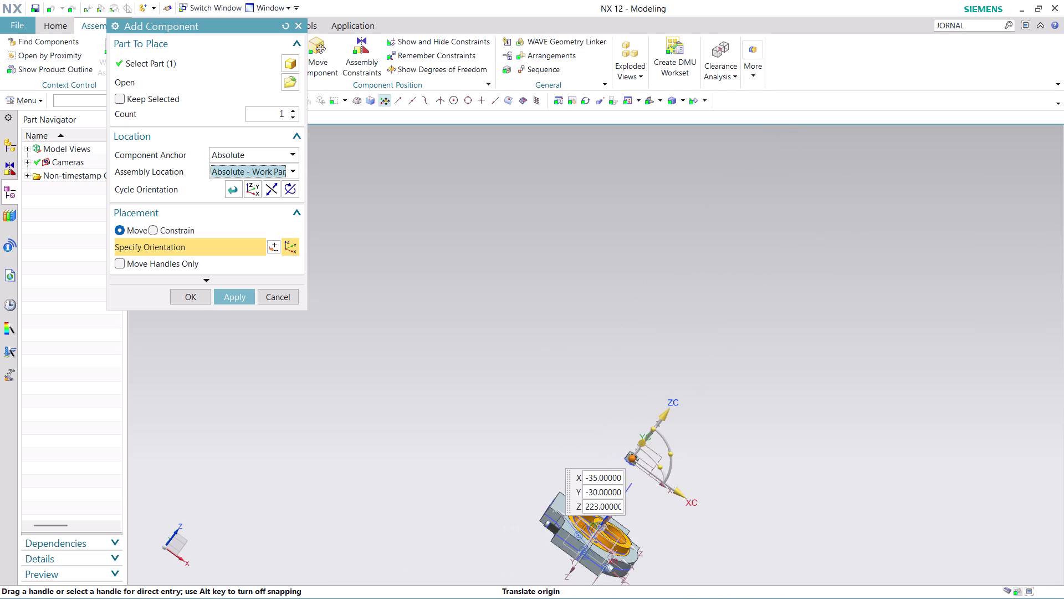
scroll(up, 3)
scroll(up, 3)
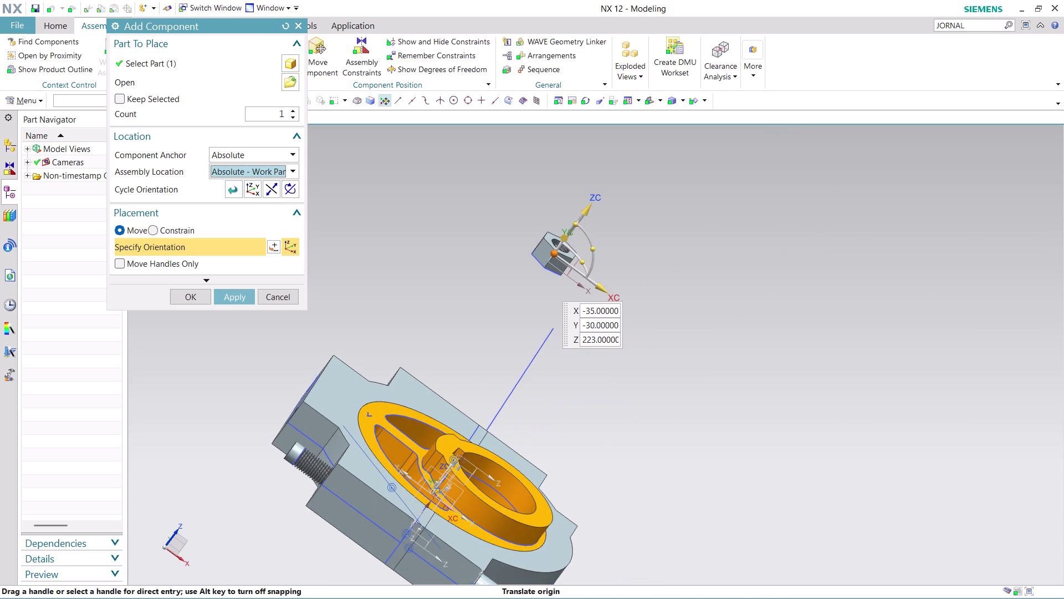
drag(597, 201, 476, 319)
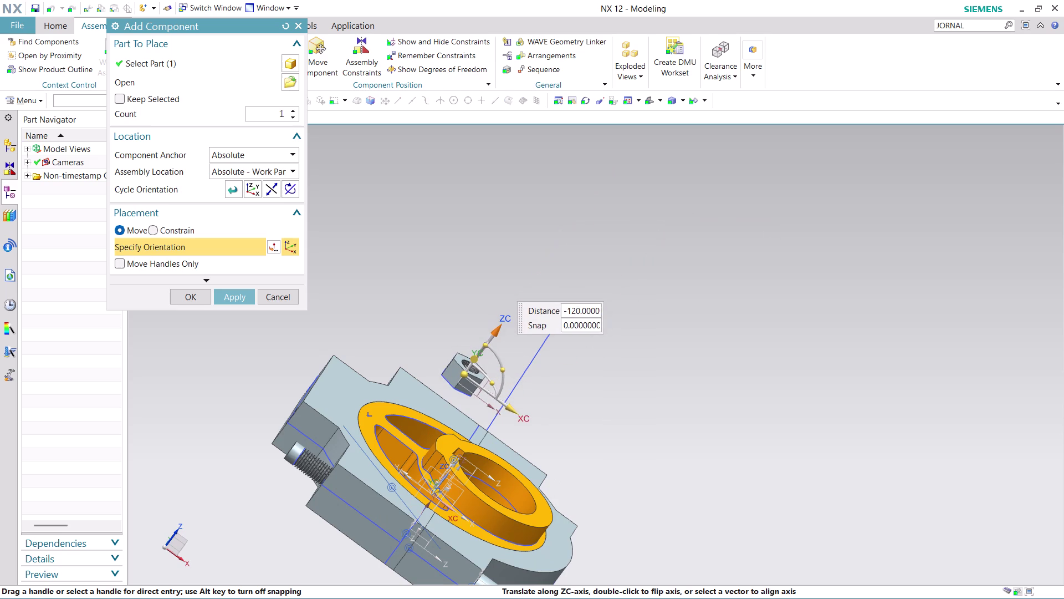
drag(476, 318, 474, 322)
Rotate the nut to face the threaded pin and shift it toward the pin side.
drag(505, 378, 504, 369)
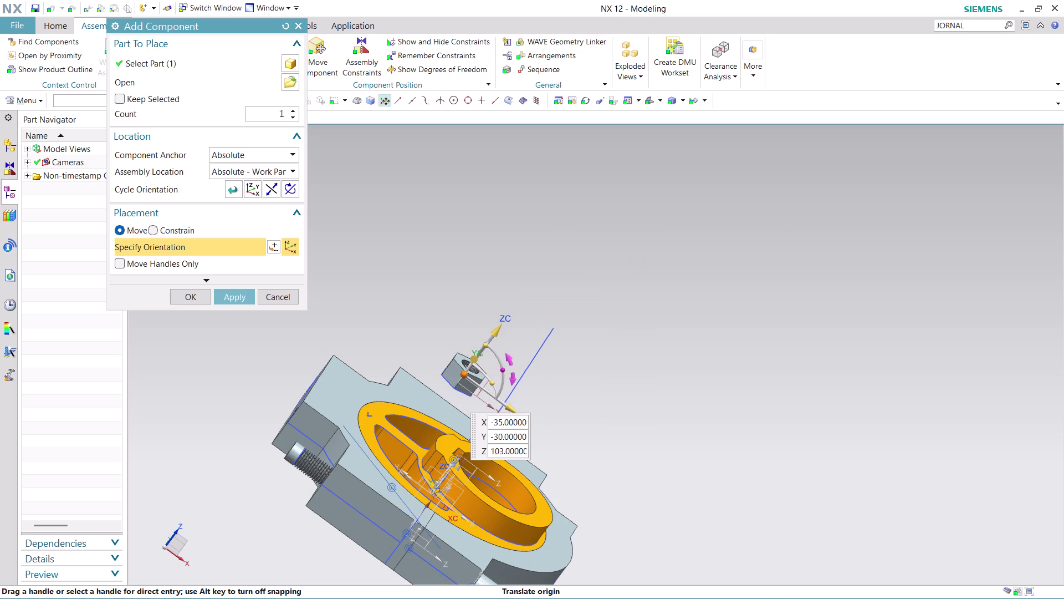
drag(502, 374, 465, 304)
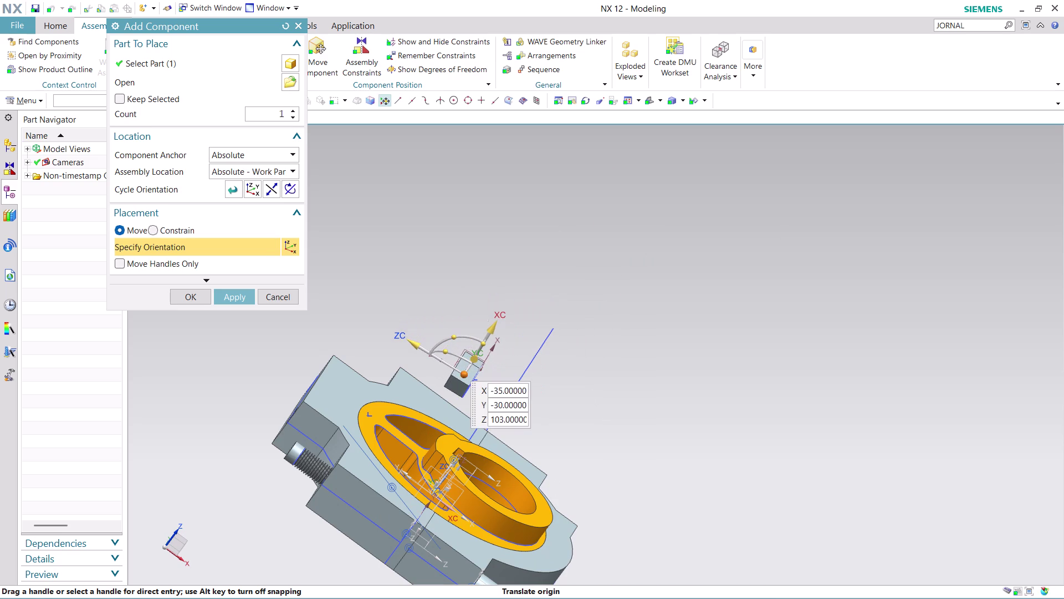
drag(415, 347, 284, 309)
scroll(down, 3)
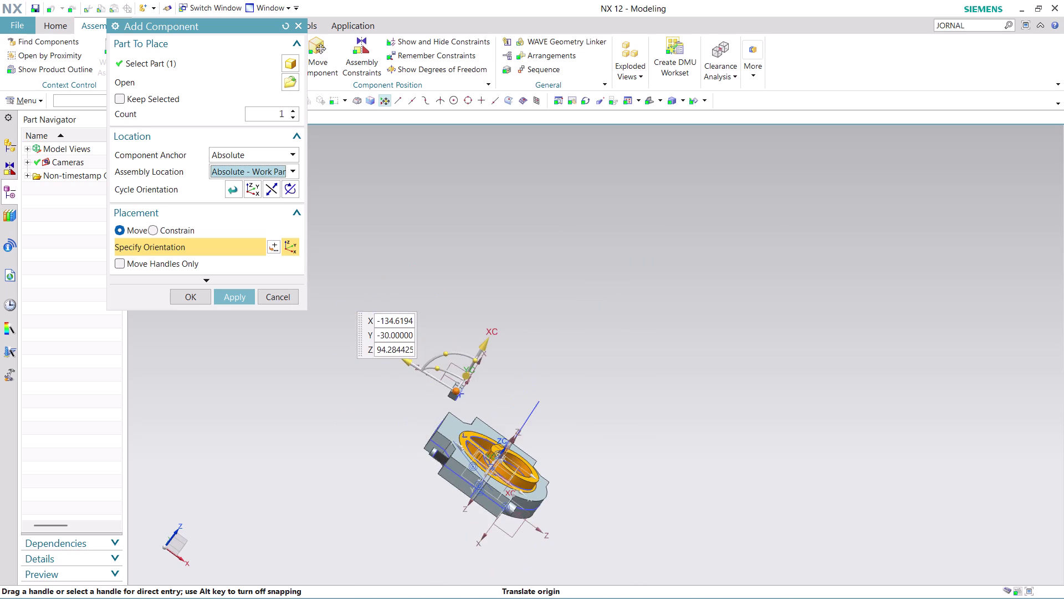
scroll(up, 3)
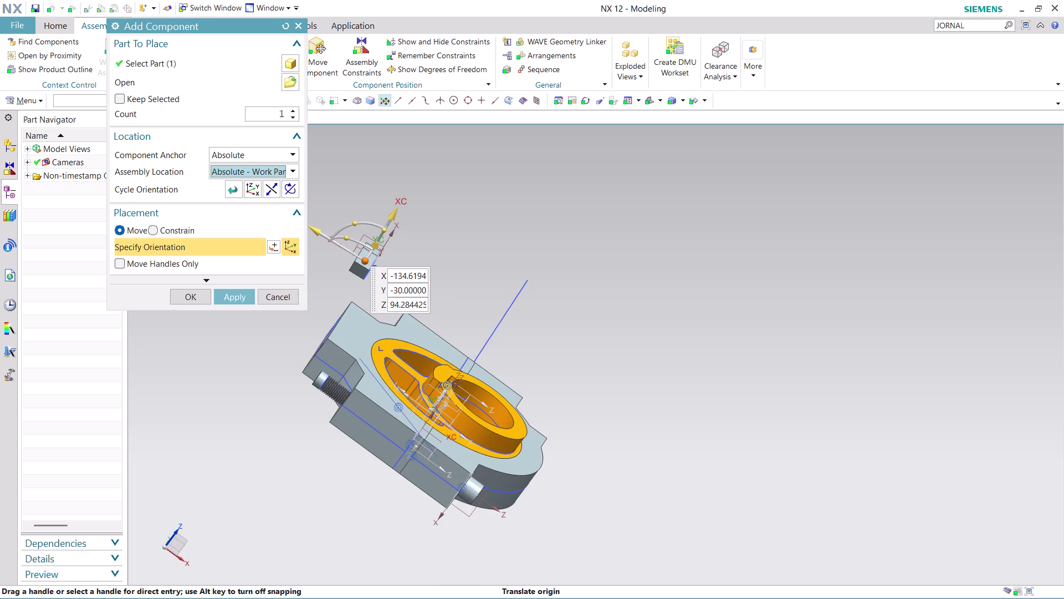
middle_drag(619, 433, 764, 367)
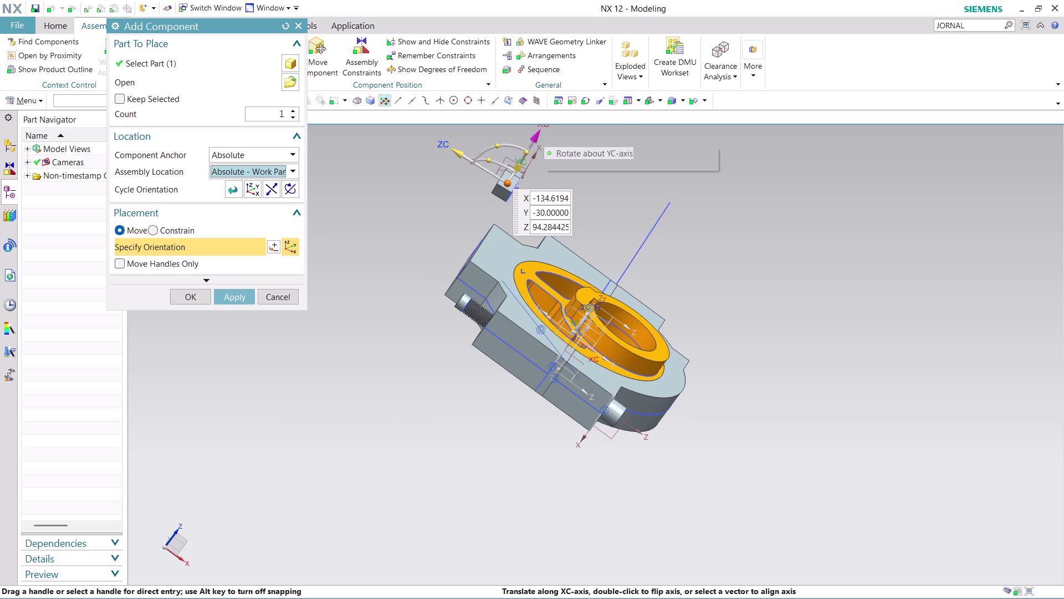
Align the nut with the threaded pin and place it in the assembly.
drag(544, 132, 429, 275)
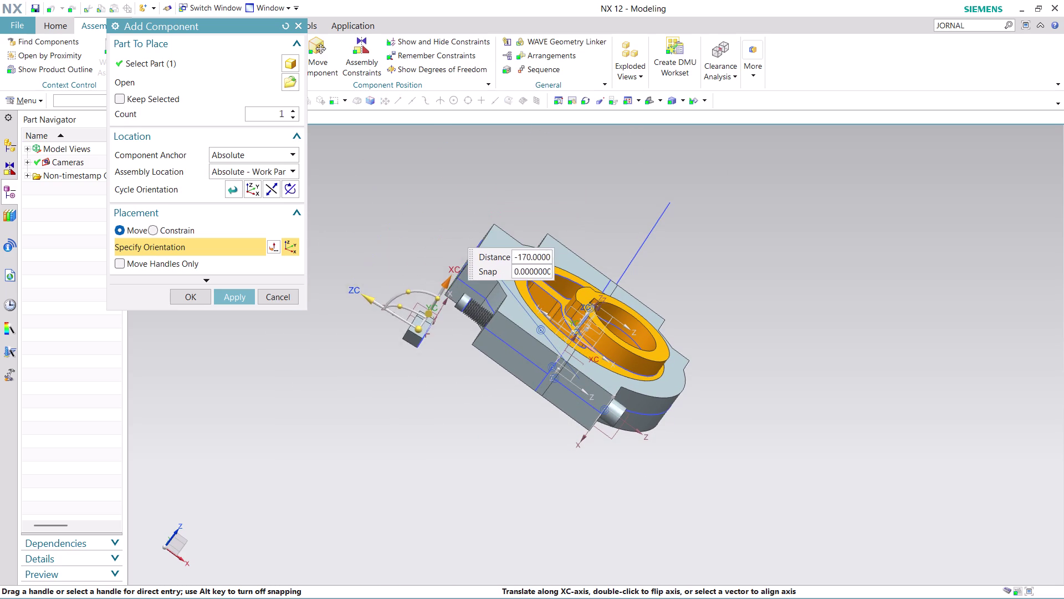
drag(430, 274, 436, 181)
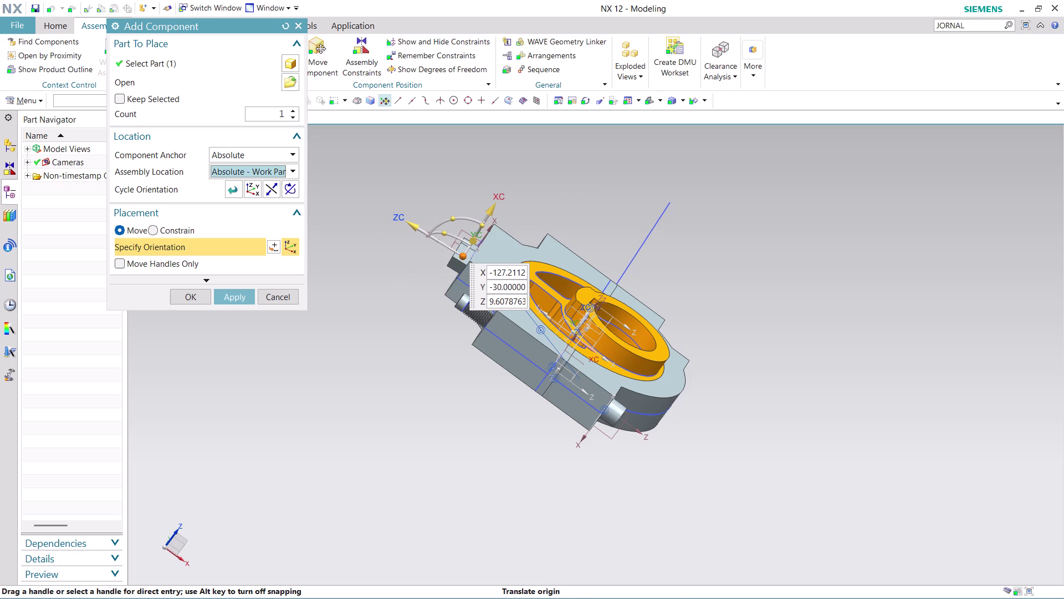
drag(473, 243, 446, 278)
middle_drag(566, 499, 593, 514)
middle_click(595, 515)
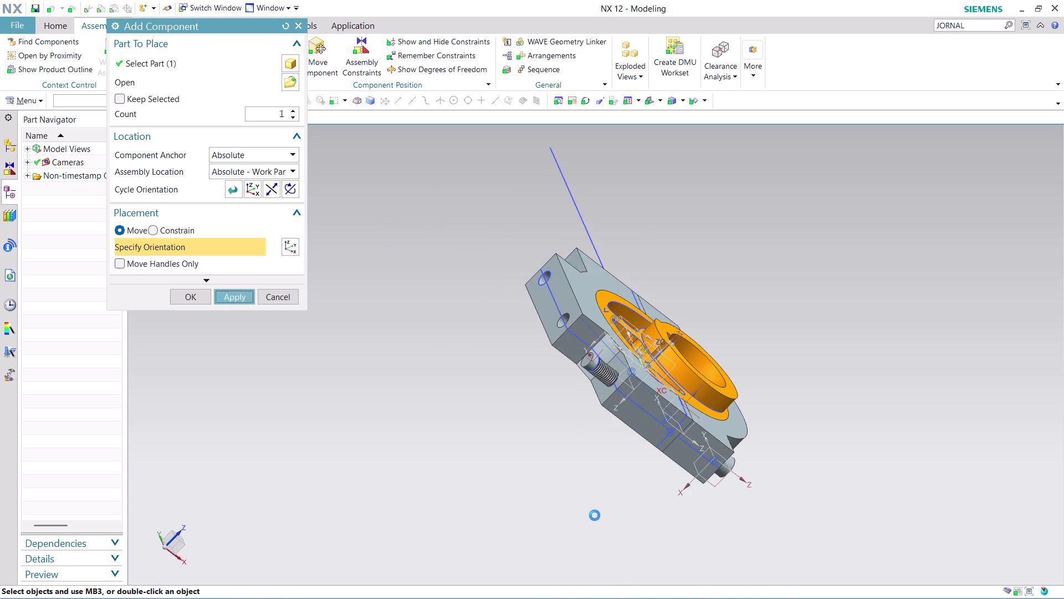
scroll(up, 3)
scroll(down, 3)
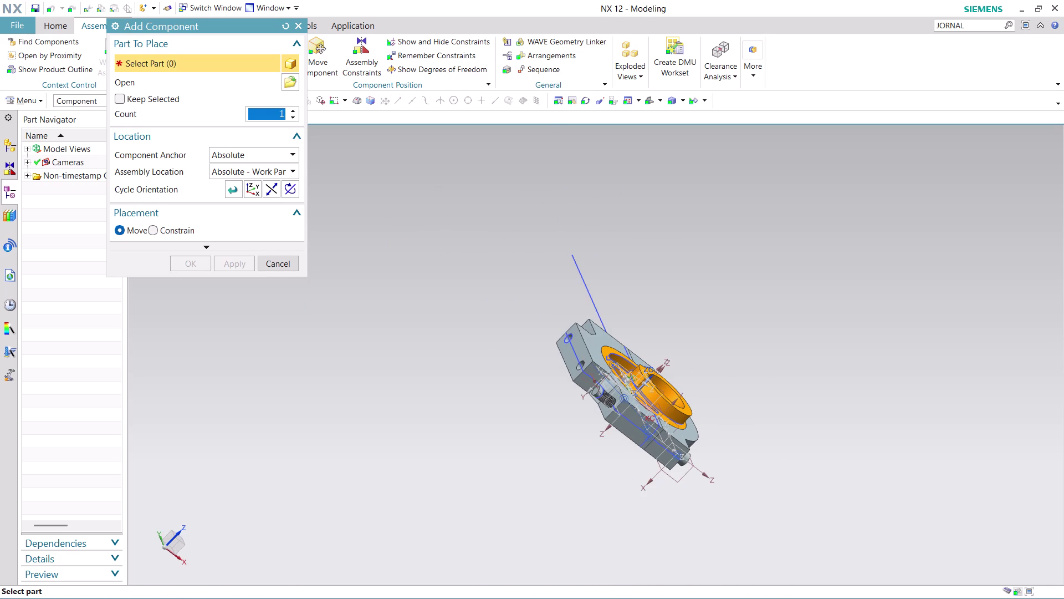
Close the Add Component window and orbit the view to face the housing front.
key(ctrl+z)
click(276, 263)
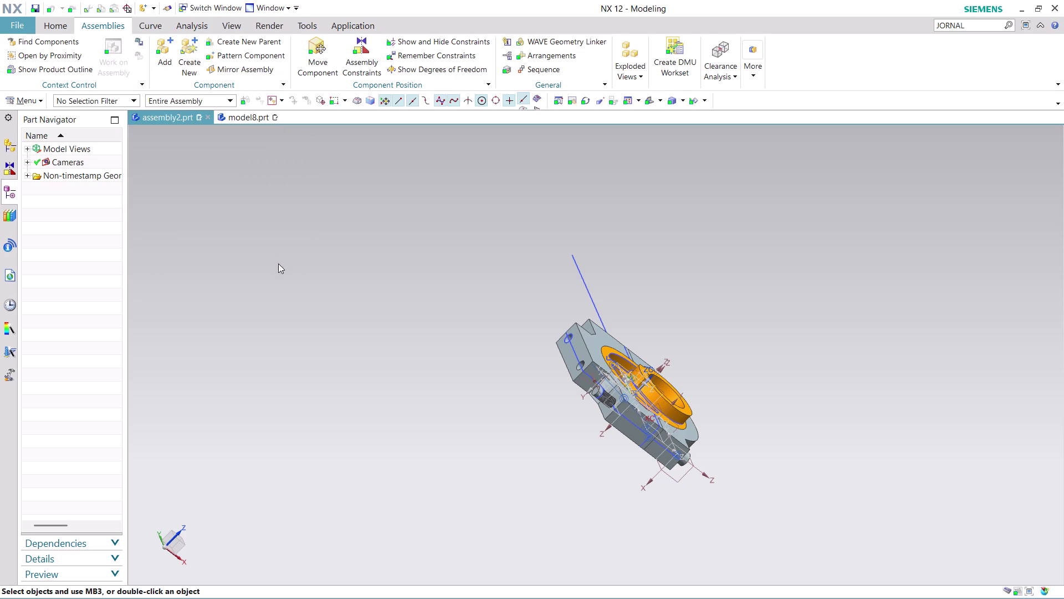
key(ctrl+z)
key(ctrl+z)
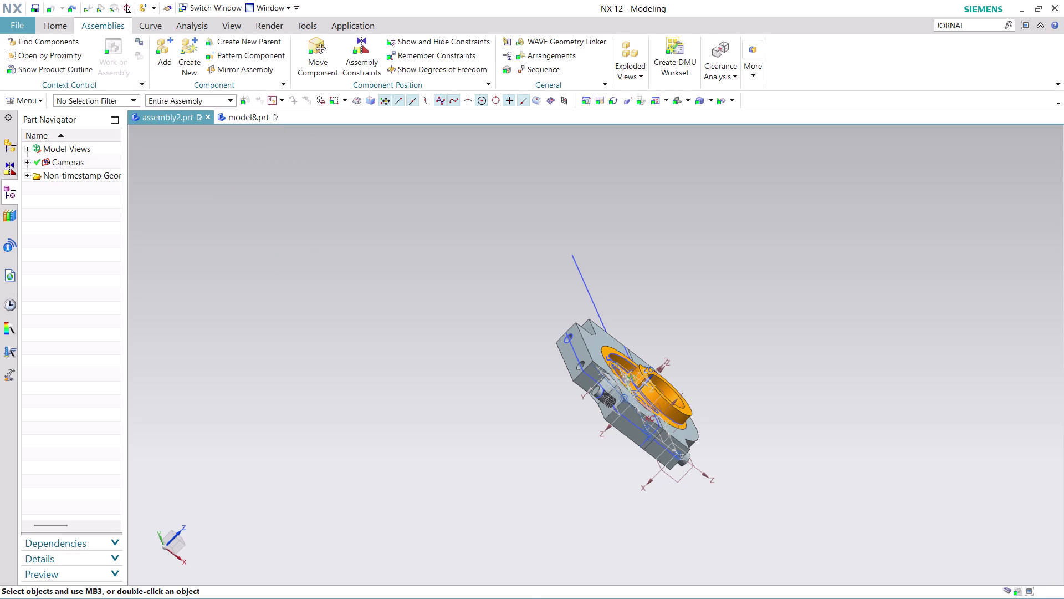
scroll(down, 3)
middle_drag(802, 424, 734, 460)
middle_click(735, 460)
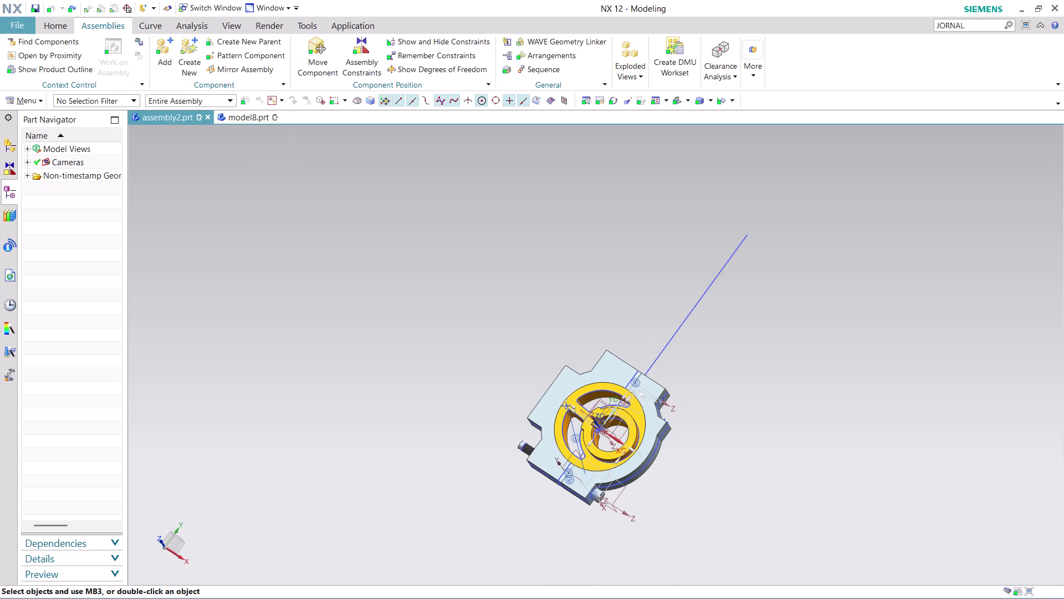
scroll(up, 3)
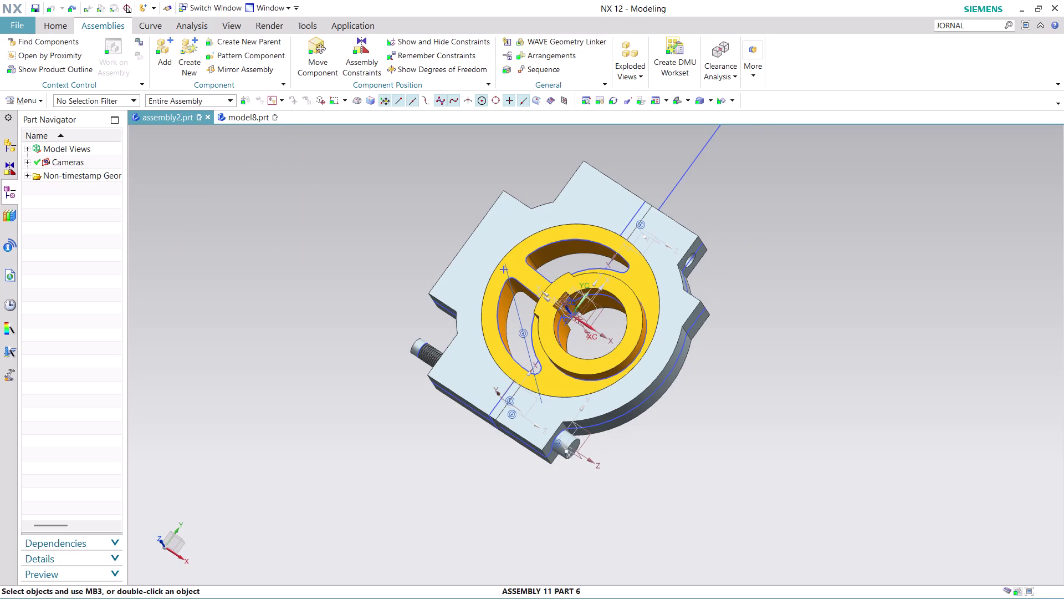
Start the Profile line-and-arc sketch tool using its shortcut key.
key(ctrl+z)
key(ctrl+z)
key(ctrl+z)
key(ctrl+z)
key(ctrl+z)
key(ctrl+z)
key(ctrl+z)
key(z)
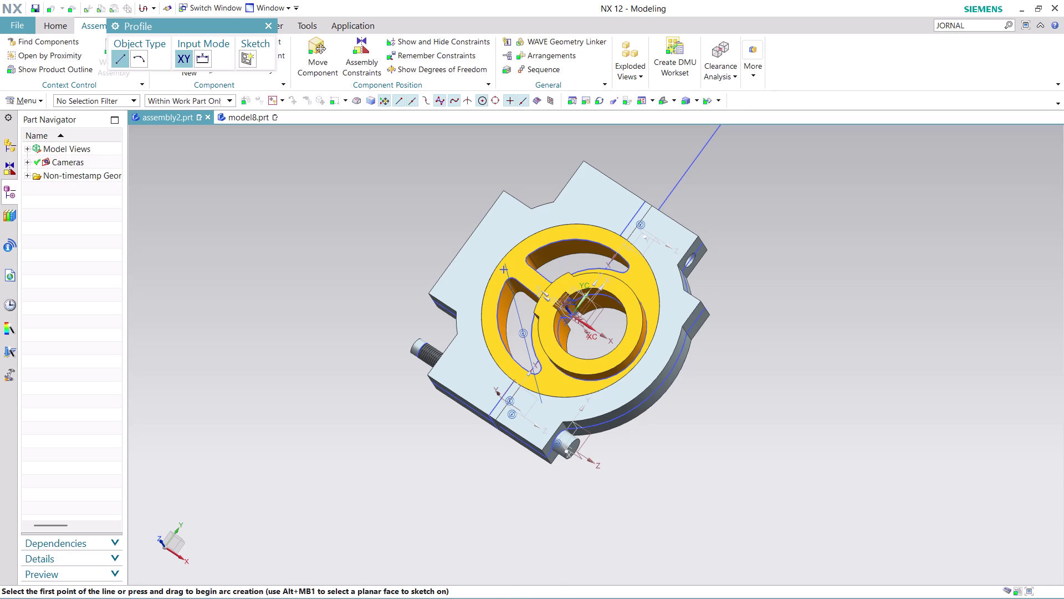
Switch to the model8 part and dismiss the Profile tool.
click(247, 120)
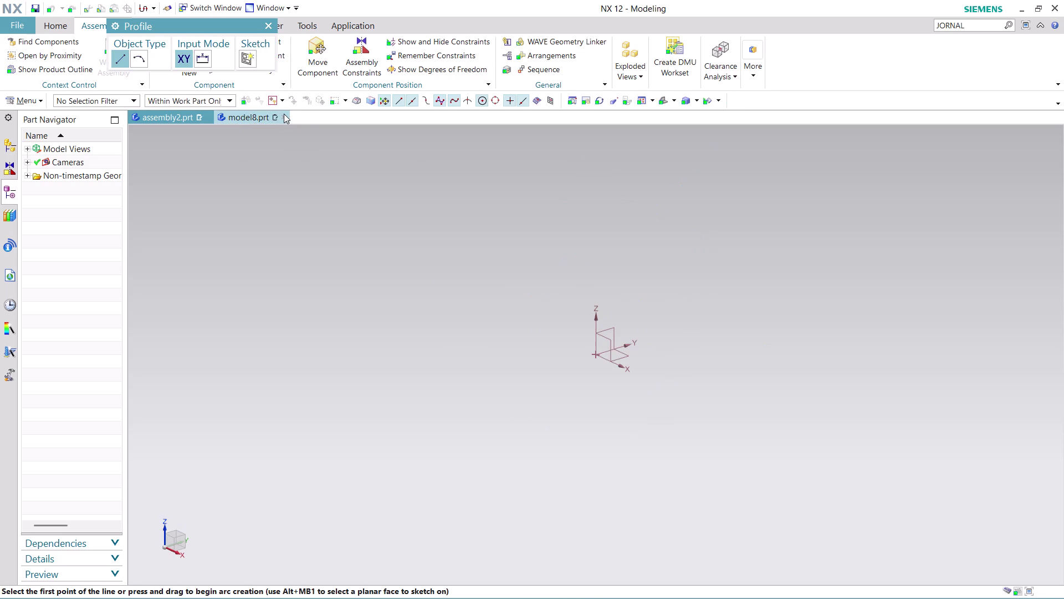
click(284, 114)
click(283, 115)
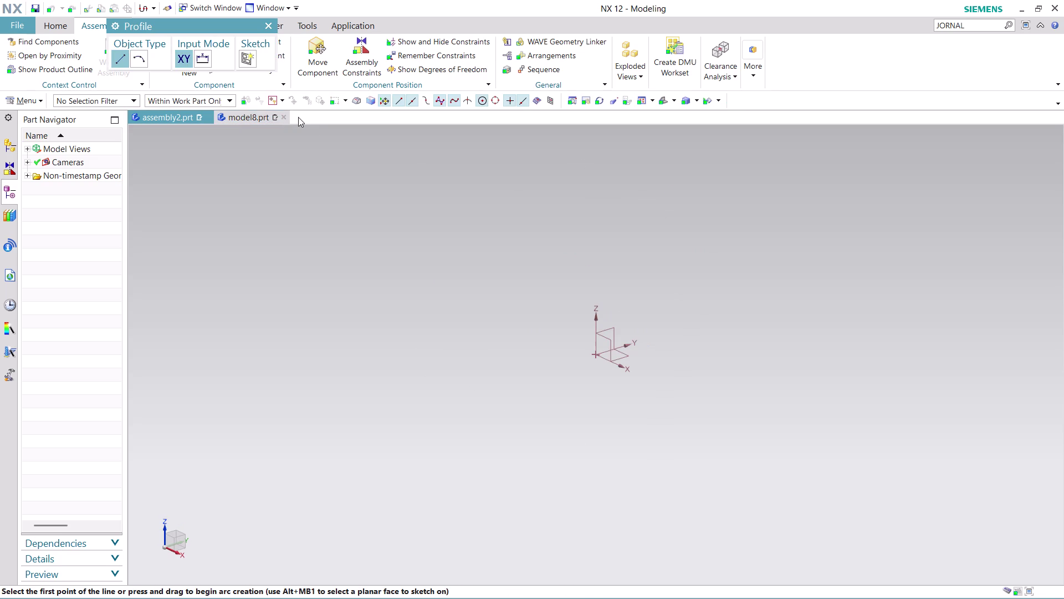
click(265, 22)
click(256, 123)
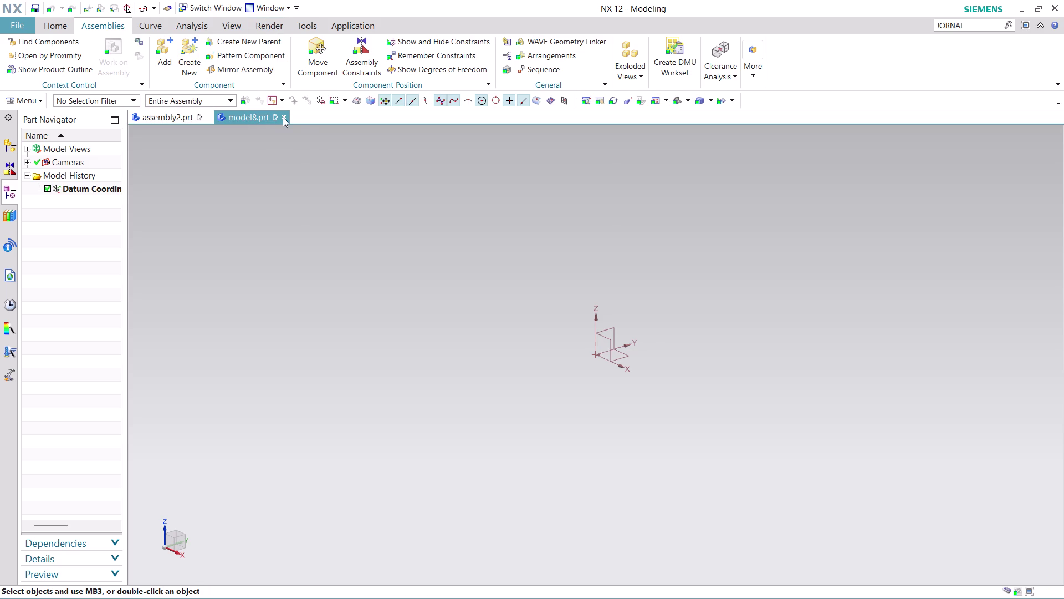
Close model8.prt with Yes - Save and Close.
click(188, 115)
click(238, 117)
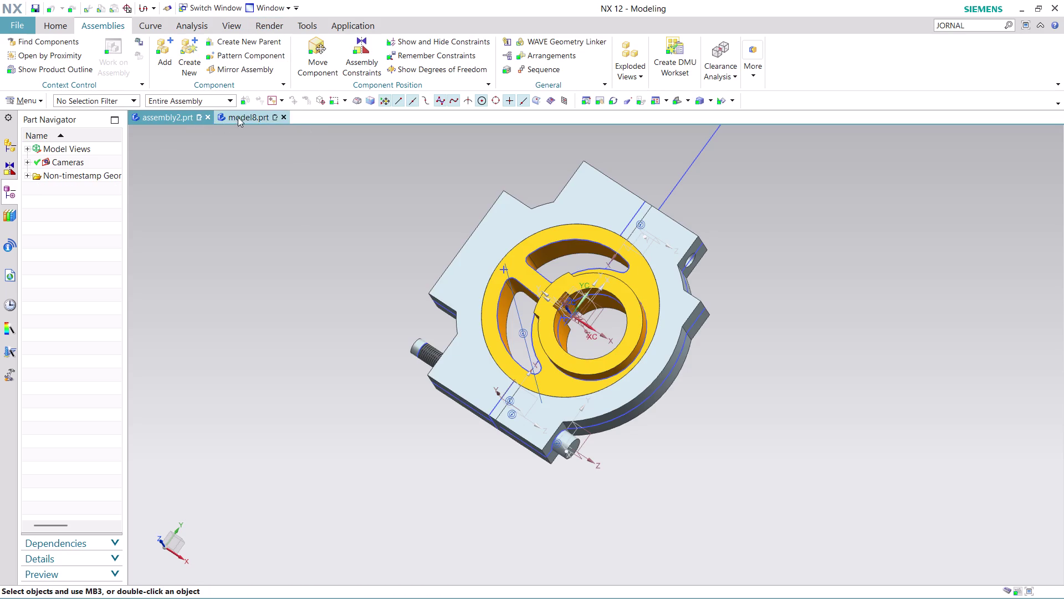
click(285, 113)
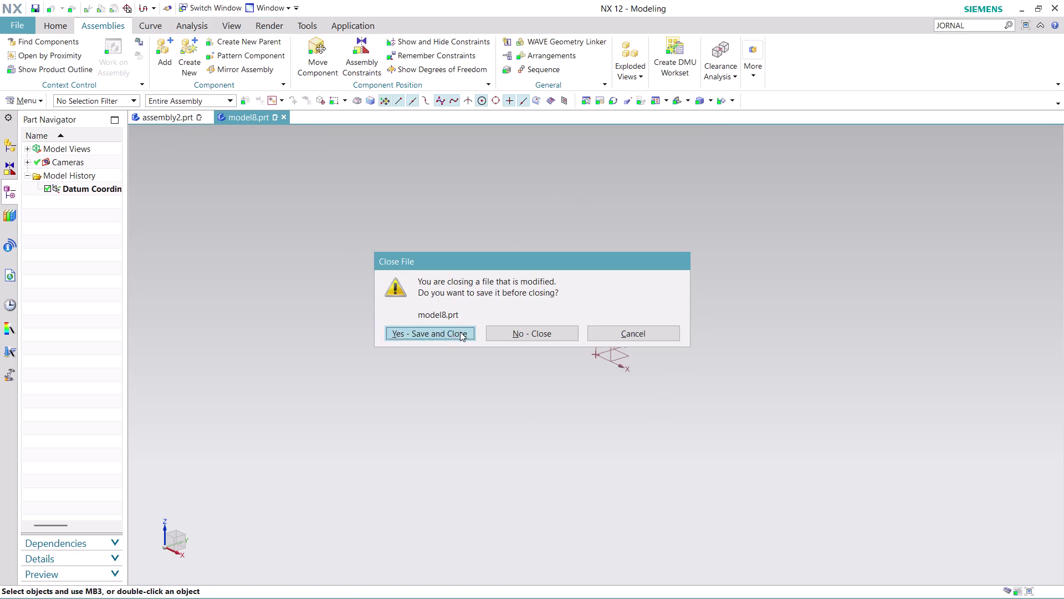
click(549, 331)
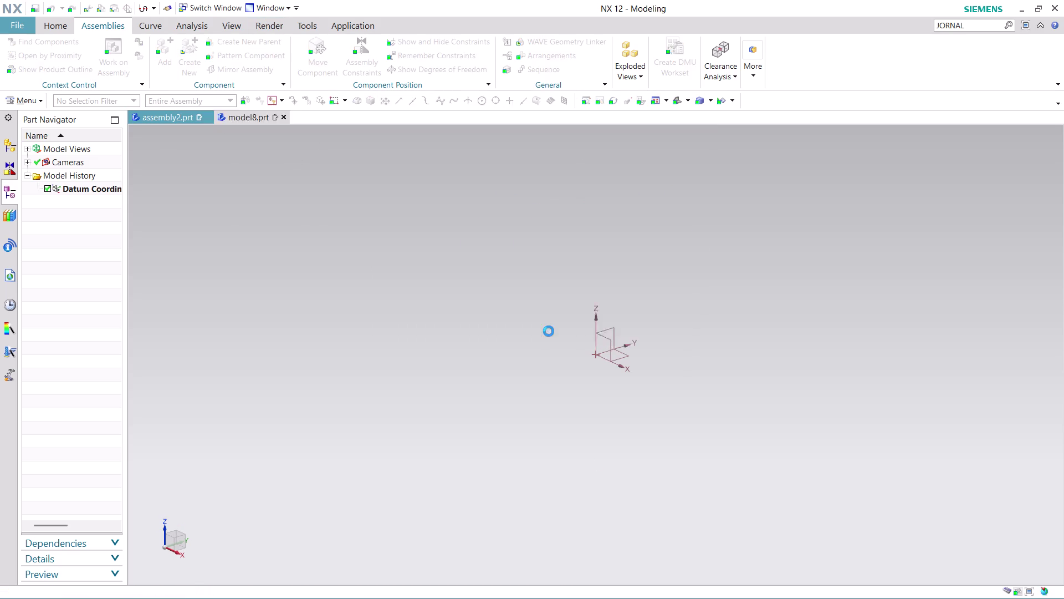
scroll(up, 3)
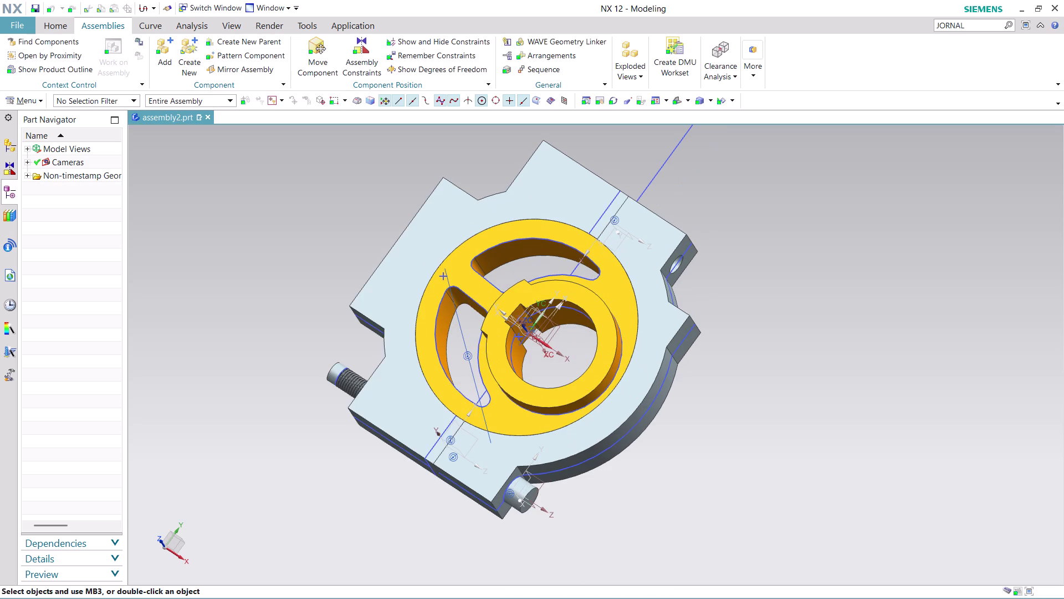
Orbit the assembly to face the orange disc and launch Add Component.
scroll(down, 3)
middle_drag(638, 261, 637, 256)
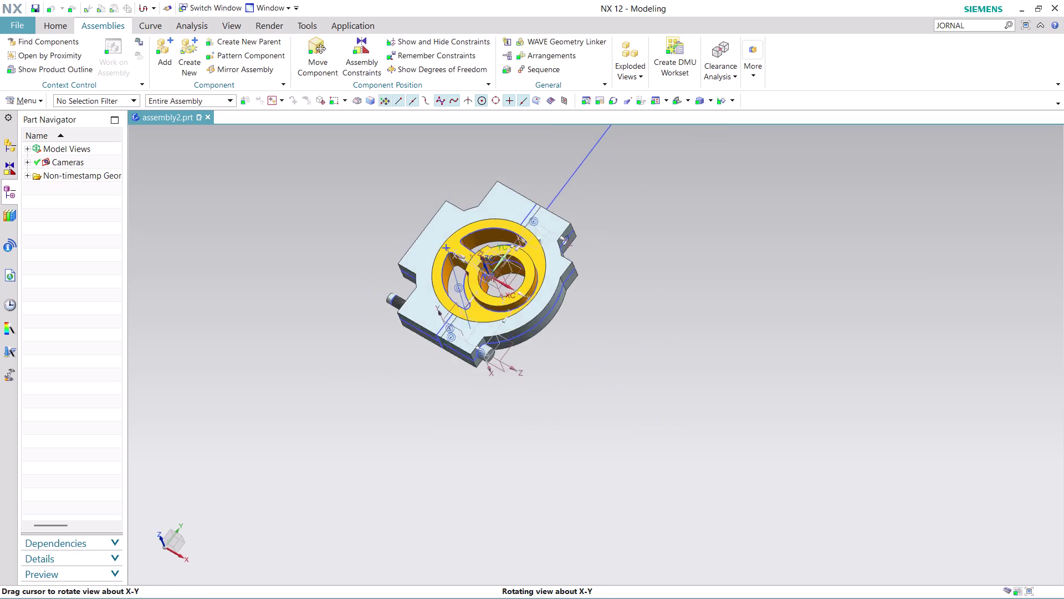
middle_drag(637, 256, 659, 173)
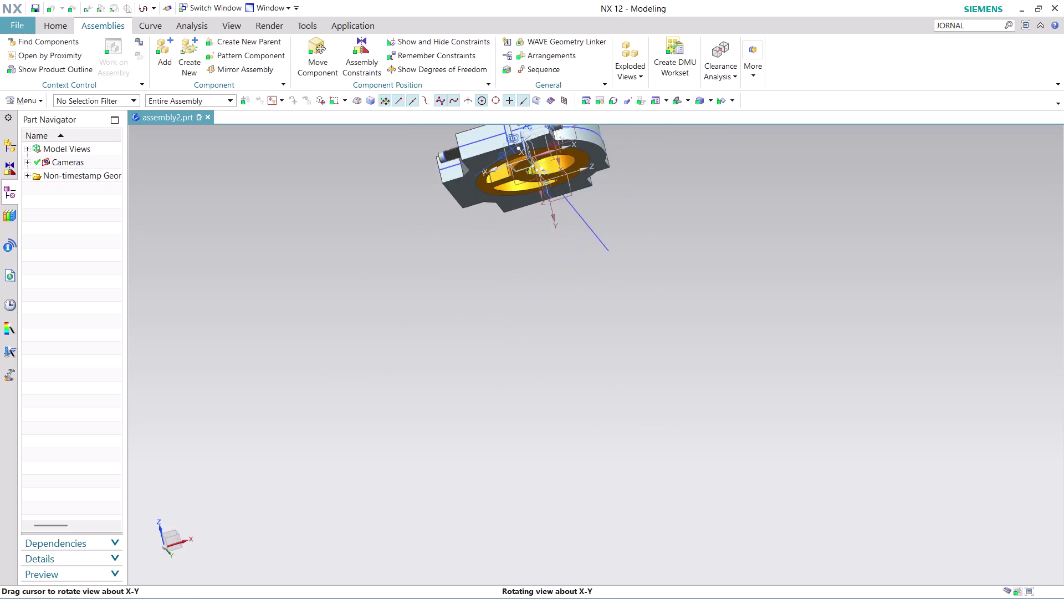
middle_drag(658, 173, 657, 251)
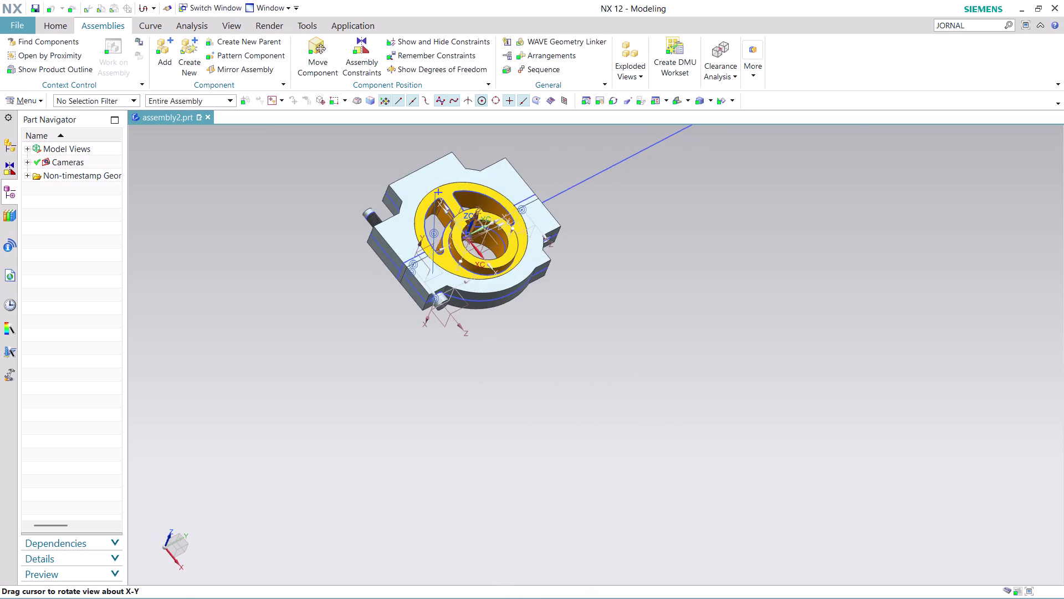
scroll(up, 3)
scroll(down, 3)
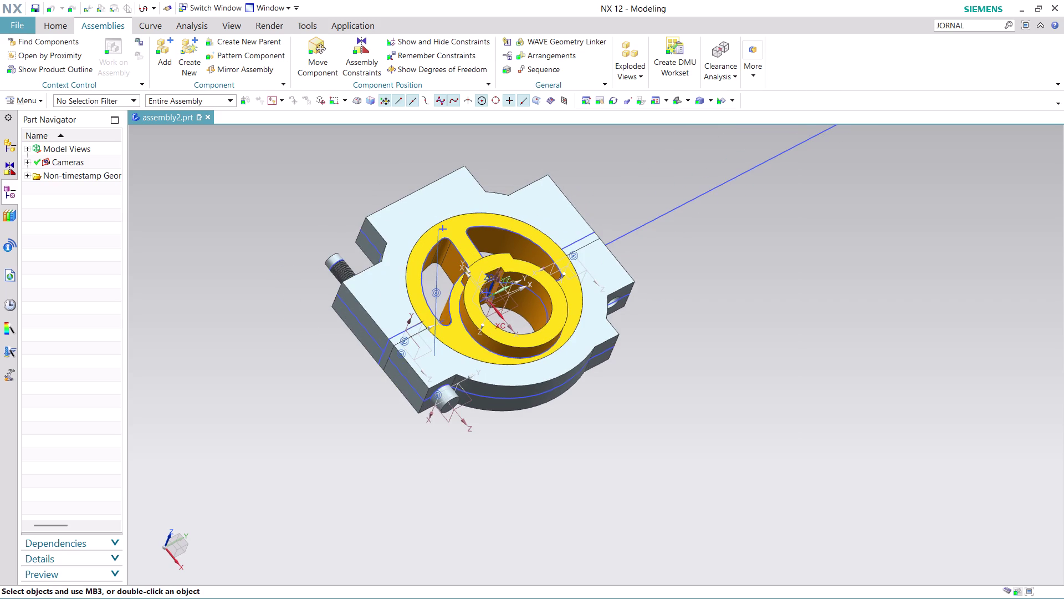
middle_drag(622, 214, 639, 285)
middle_click(639, 285)
scroll(up, 3)
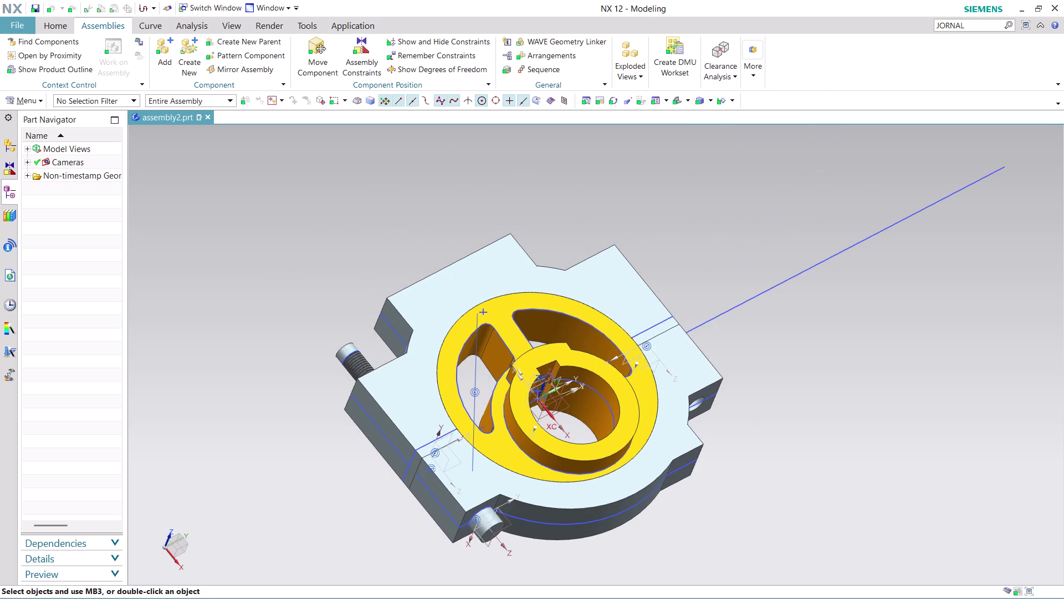
click(155, 56)
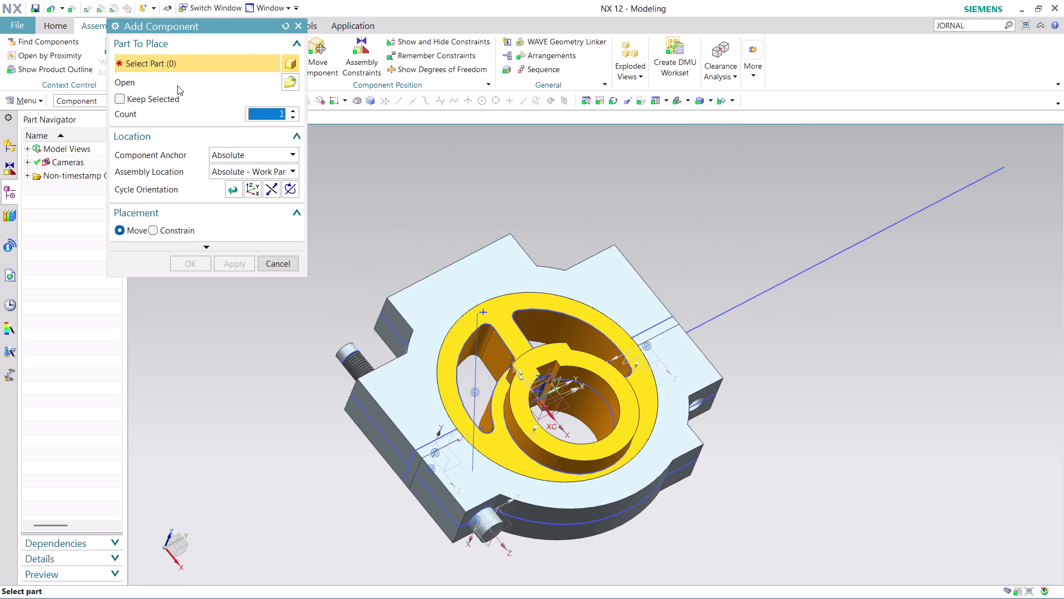
Choose the hex nut part file from the ASSEMBLY 11 parts.
click(286, 76)
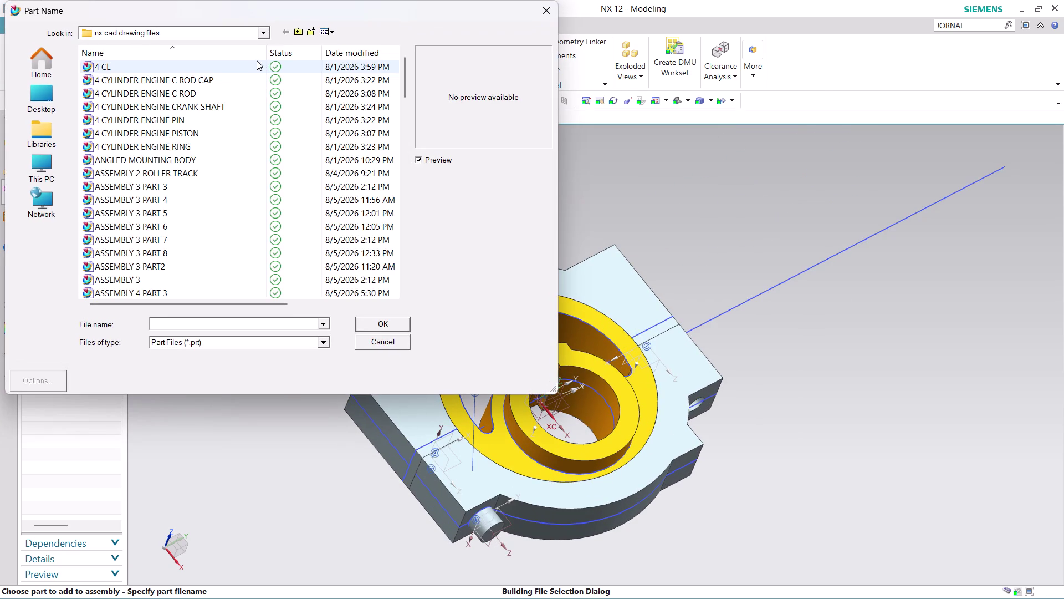
scroll(down, 3)
scroll(down, 3)
scroll(down, 3)
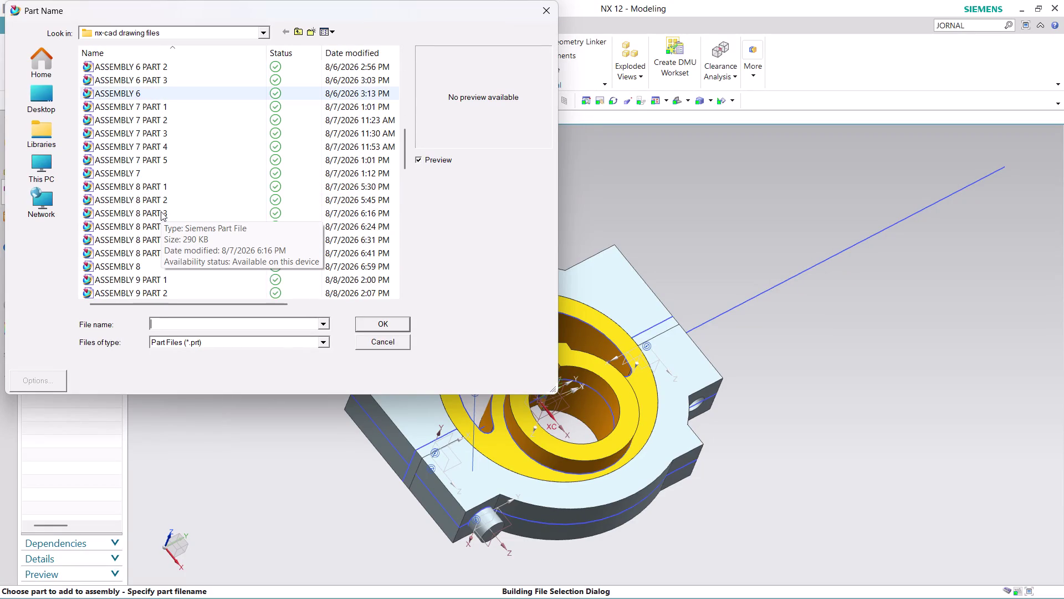
scroll(down, 3)
click(162, 216)
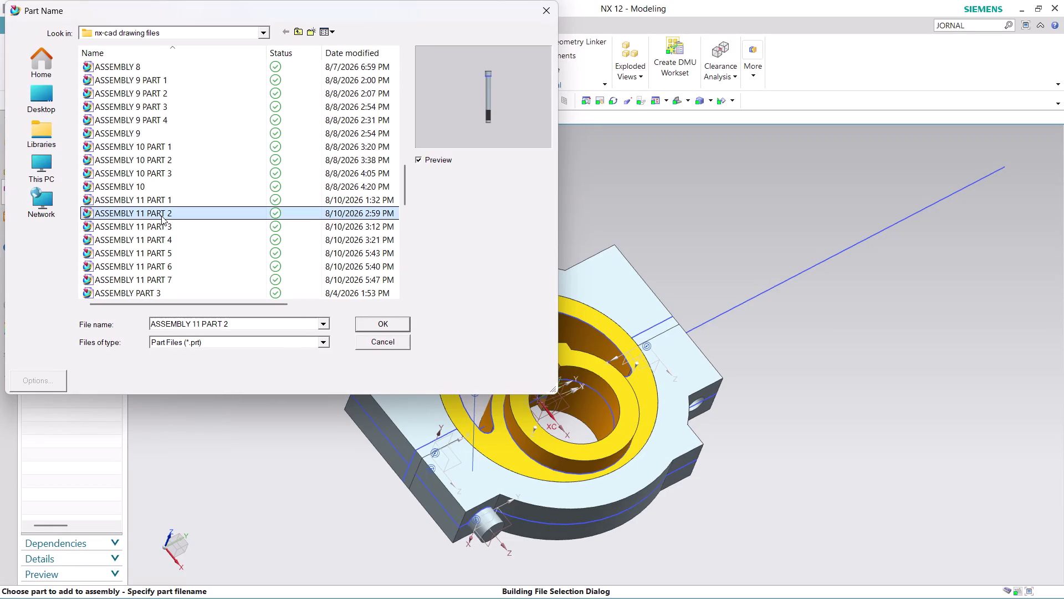
click(168, 230)
click(384, 325)
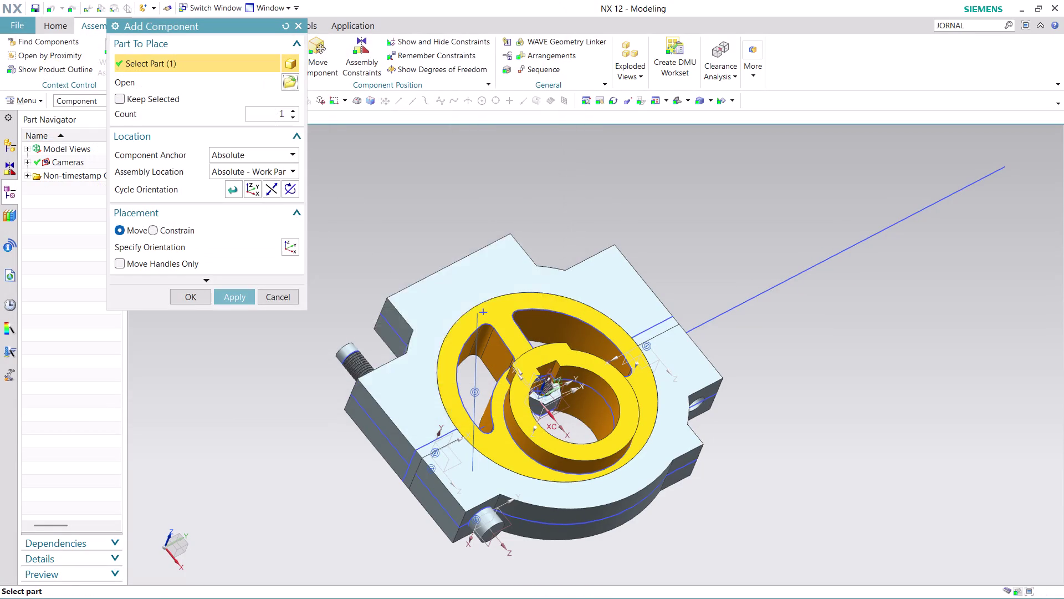
Place the nut at Absolute - Displayed Part, about 188 mm above the housing.
click(291, 169)
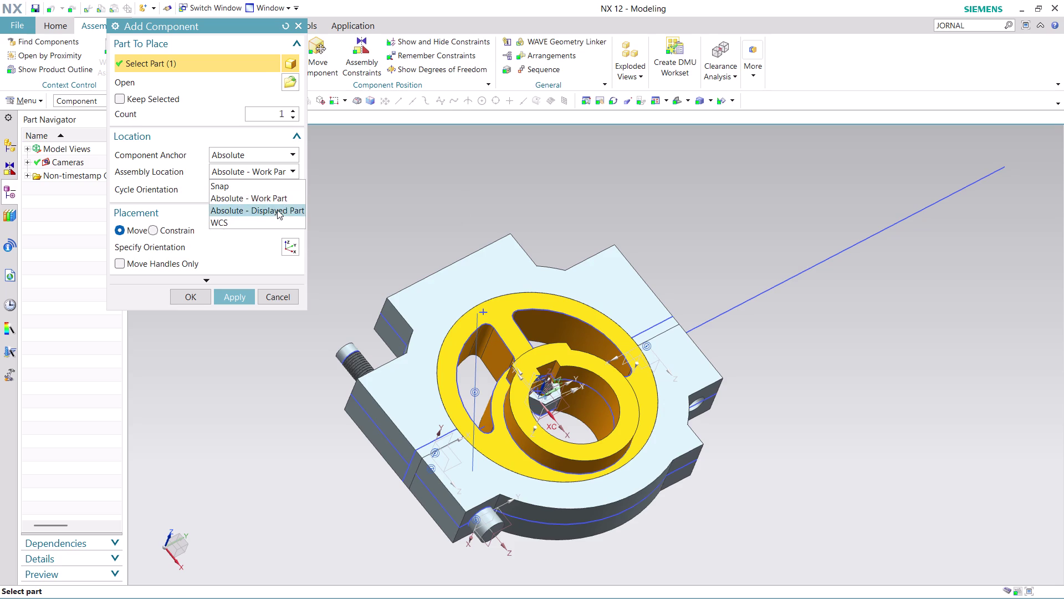
click(277, 210)
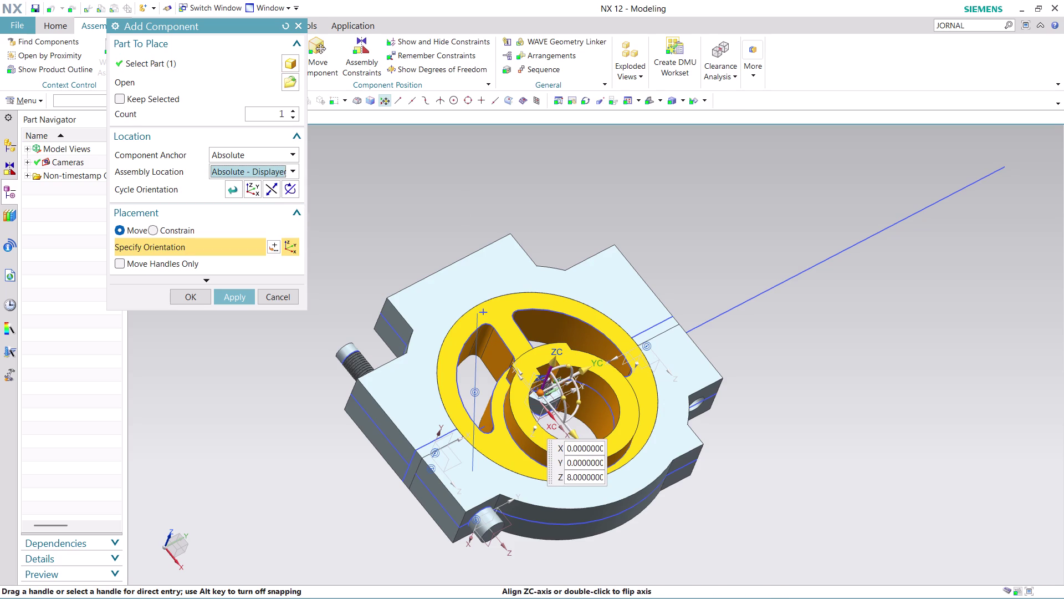
drag(555, 358, 554, 206)
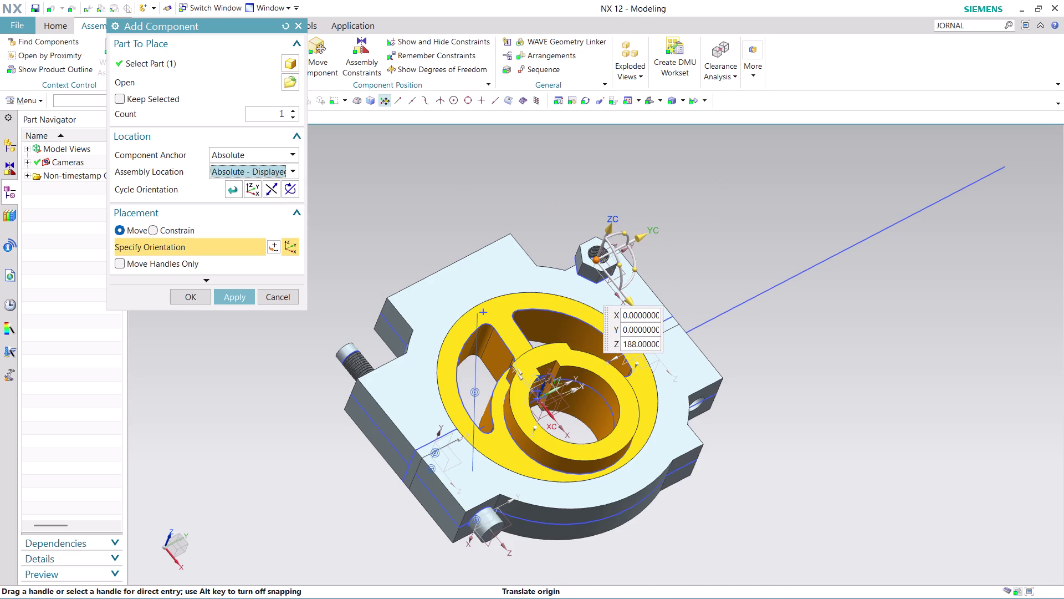
middle_drag(768, 434, 813, 419)
middle_click(813, 419)
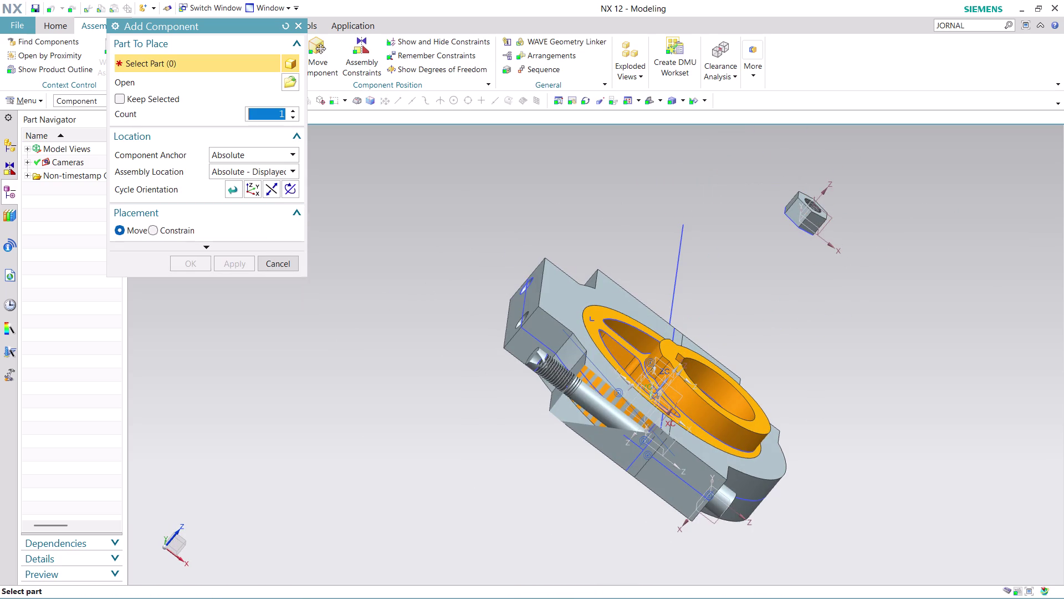
click(284, 265)
click(305, 40)
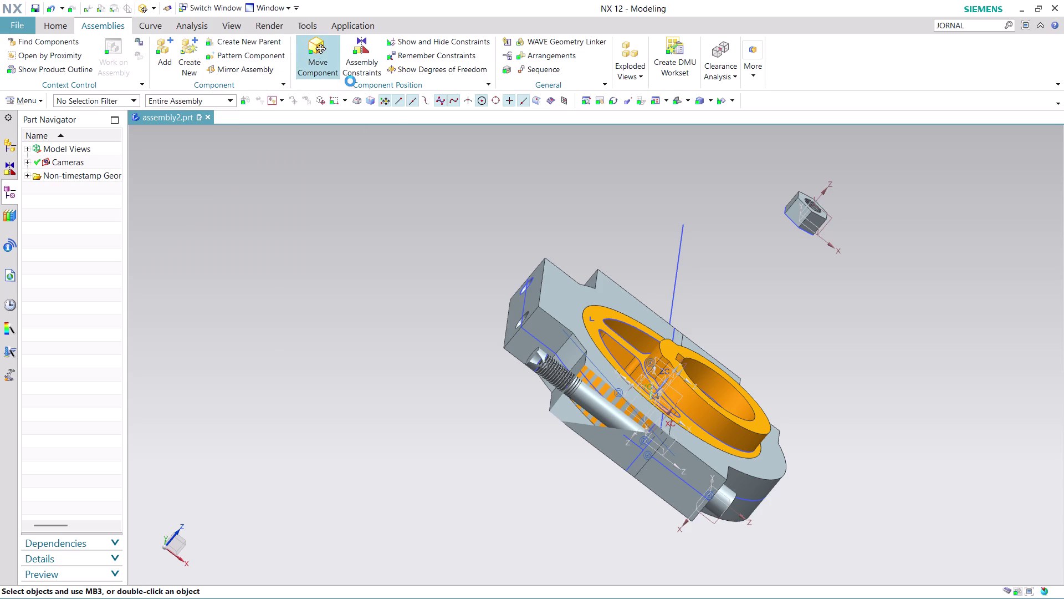
Dynamically move the second hex nut along X toward the housing and lower it along Z.
click(793, 220)
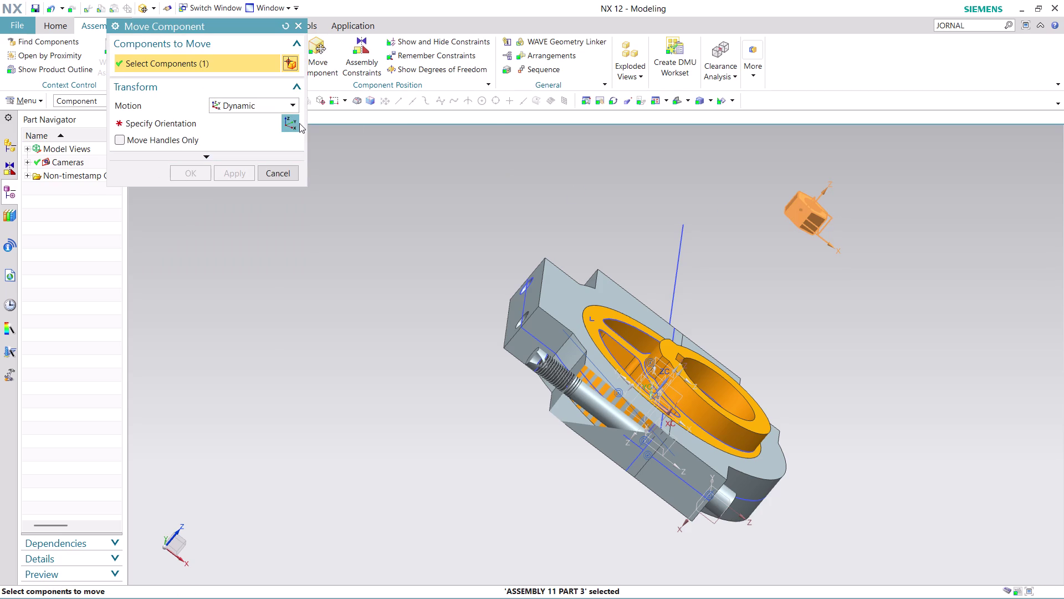
click(299, 123)
click(289, 120)
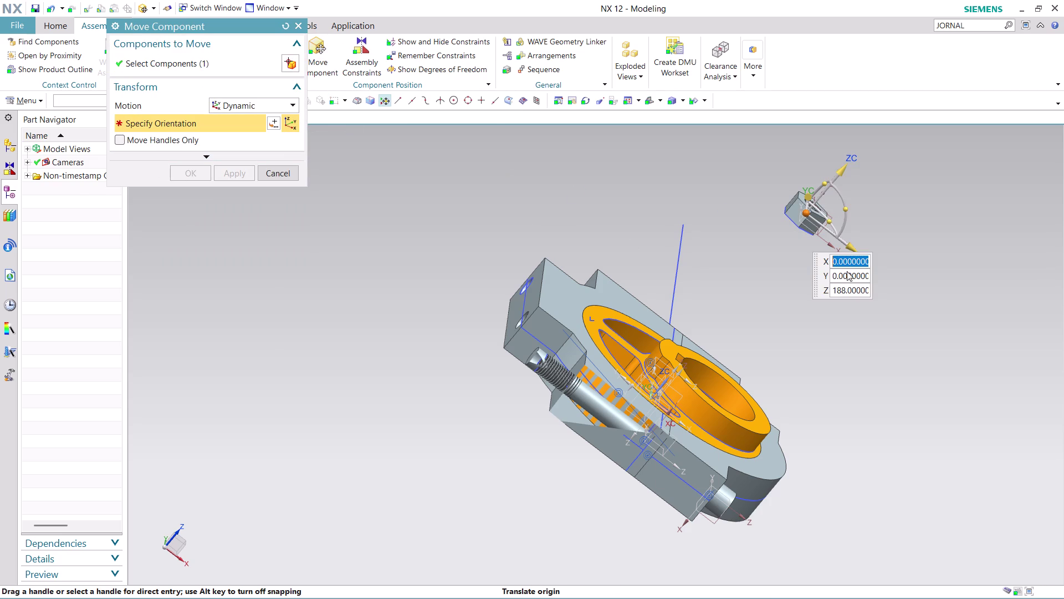
drag(853, 241, 686, 339)
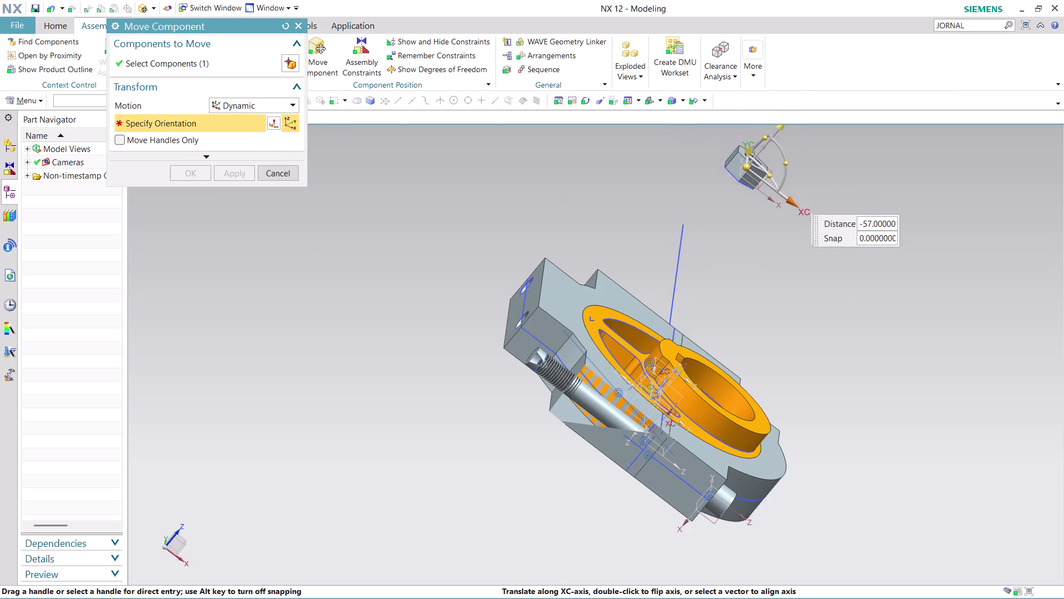
drag(686, 339, 705, 360)
drag(808, 141, 722, 256)
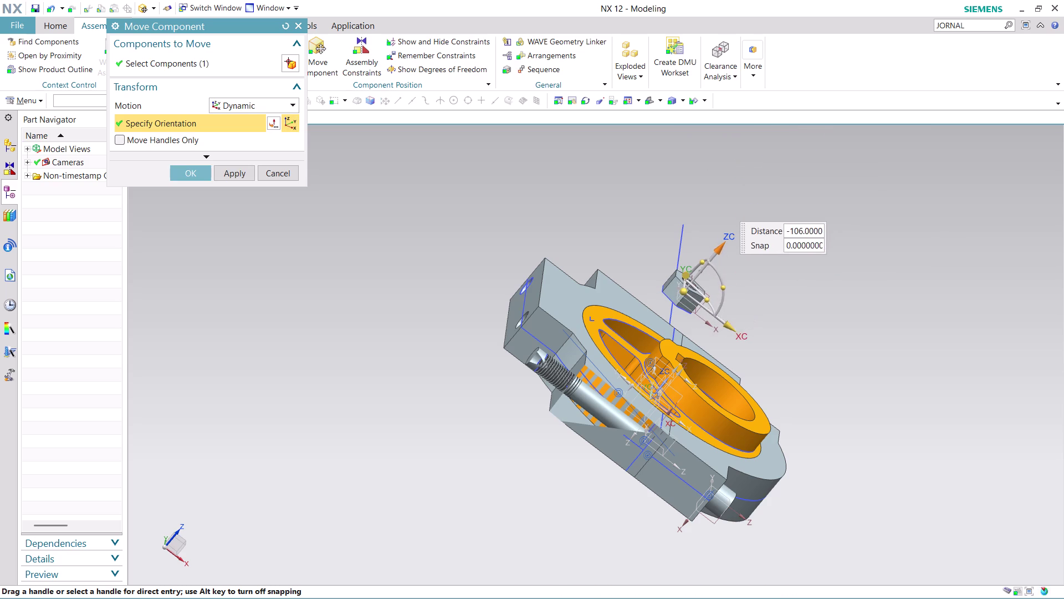
Rotate the nut about X and Y and settle it beside the housing's left end.
drag(699, 262, 676, 279)
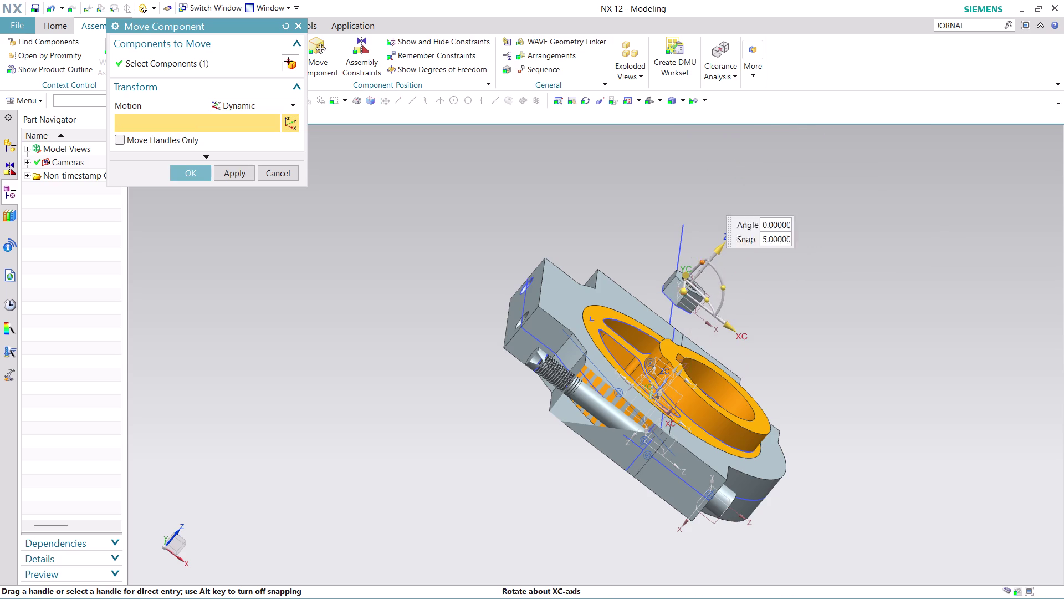
drag(676, 279, 697, 295)
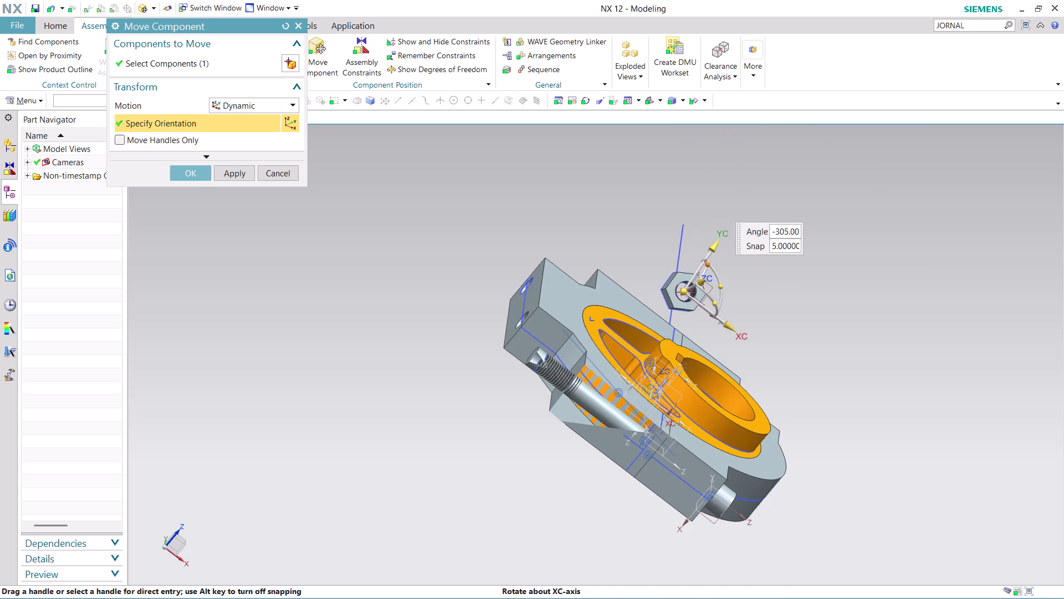
drag(696, 294, 695, 299)
drag(704, 318, 682, 318)
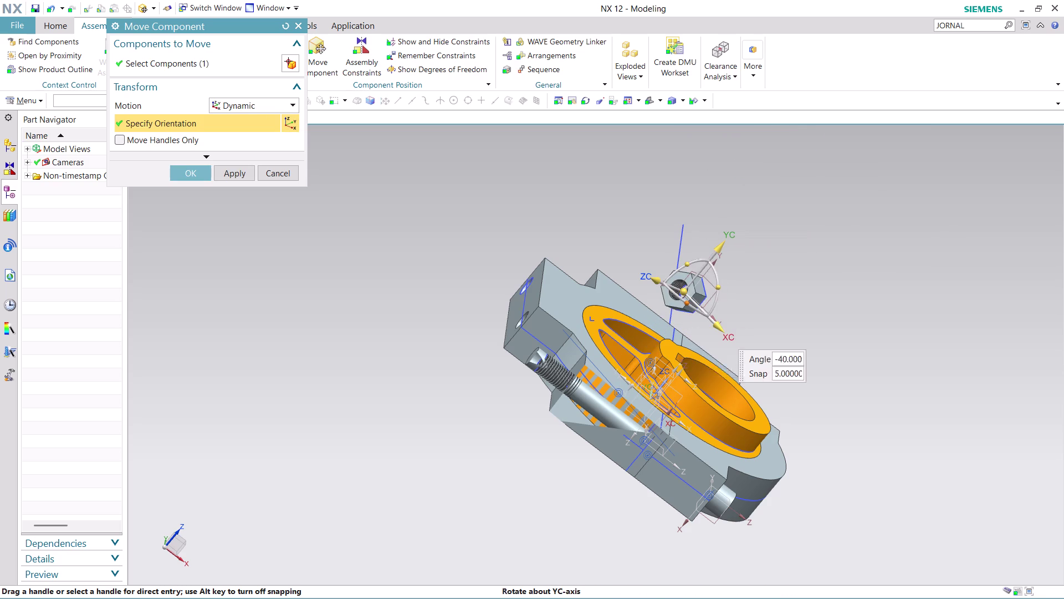
drag(681, 318, 655, 320)
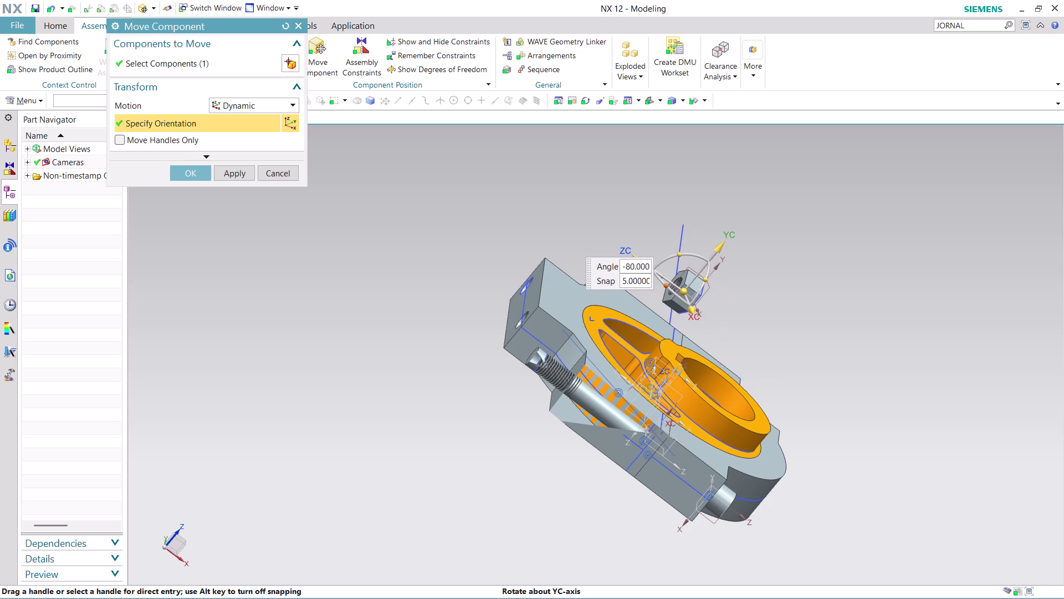
drag(655, 321, 652, 317)
drag(635, 264, 531, 249)
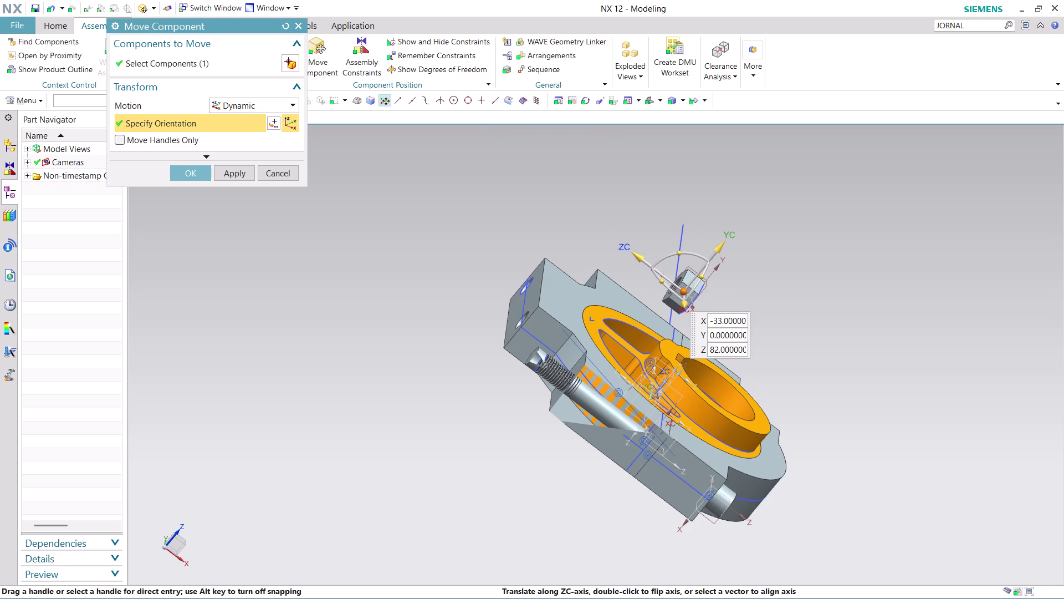
drag(531, 248, 441, 256)
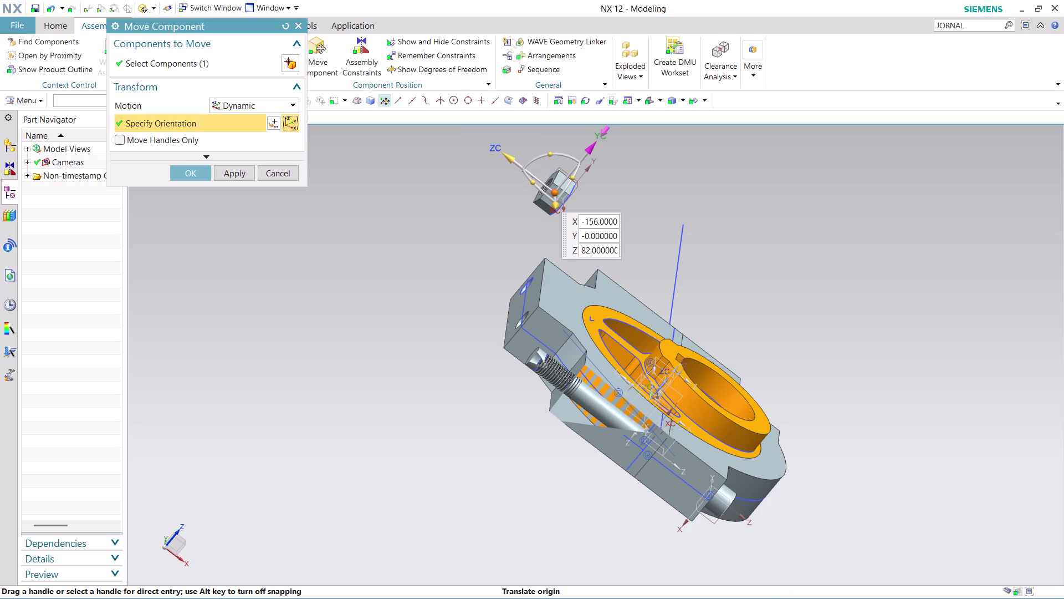
drag(592, 145, 523, 280)
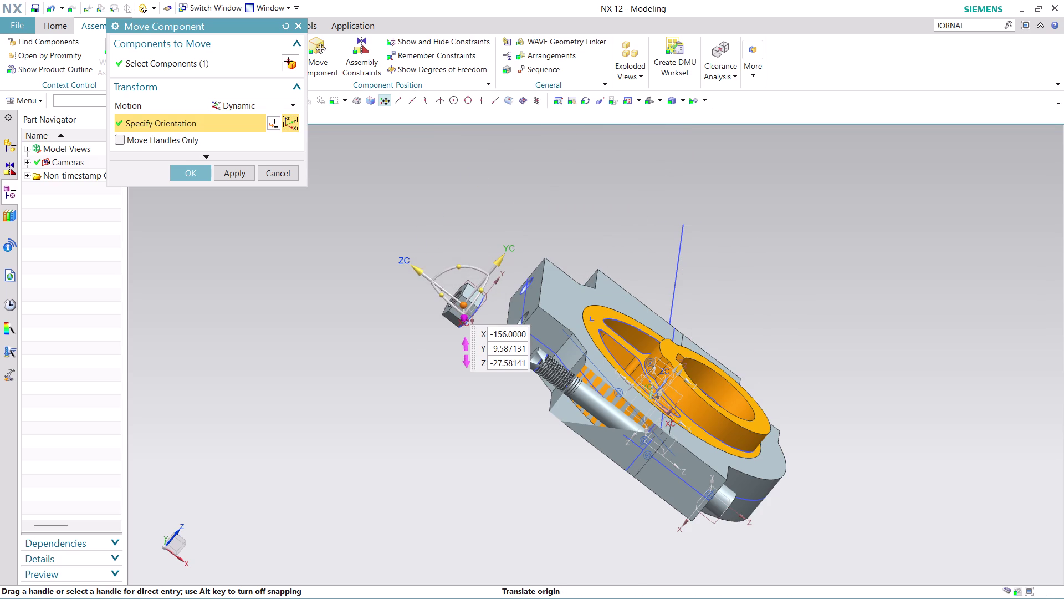
drag(461, 325, 469, 332)
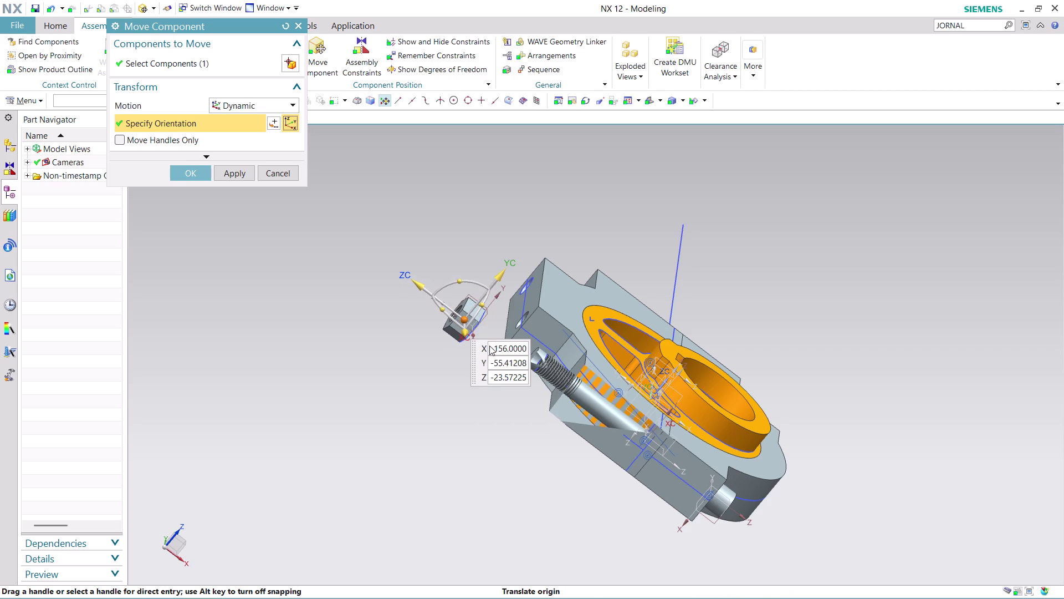
click(196, 174)
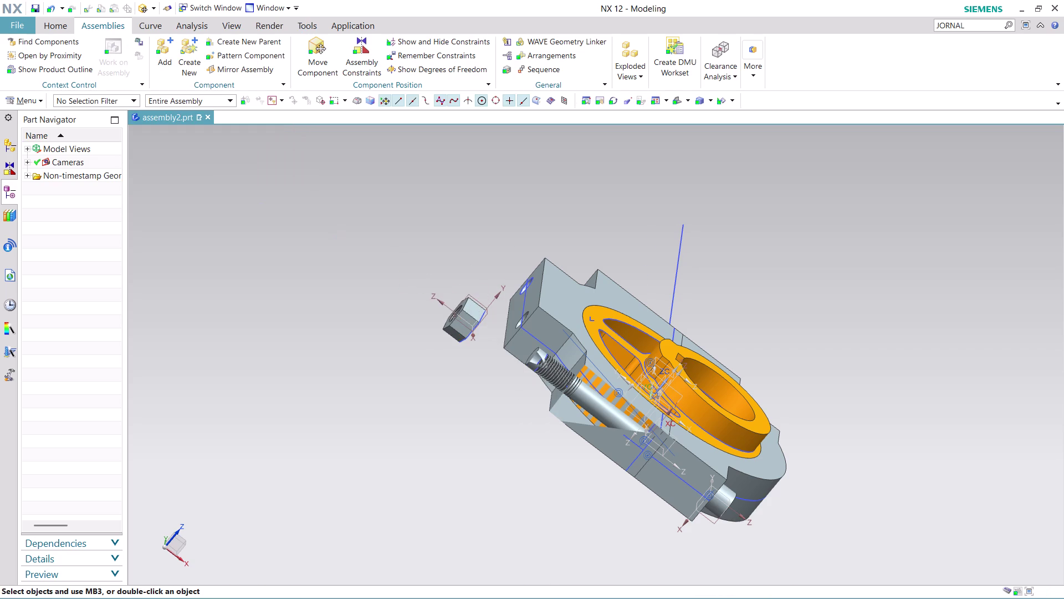
Zoom and orbit the assembly to view the disc face-on.
scroll(down, 3)
scroll(up, 3)
middle_click(730, 381)
scroll(up, 3)
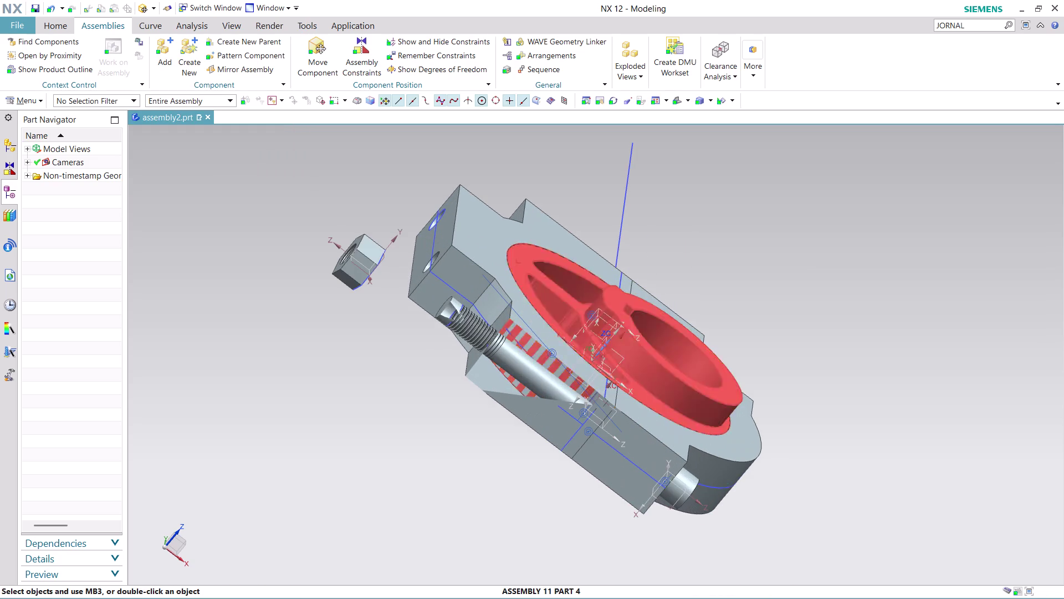
scroll(up, 3)
scroll(down, 3)
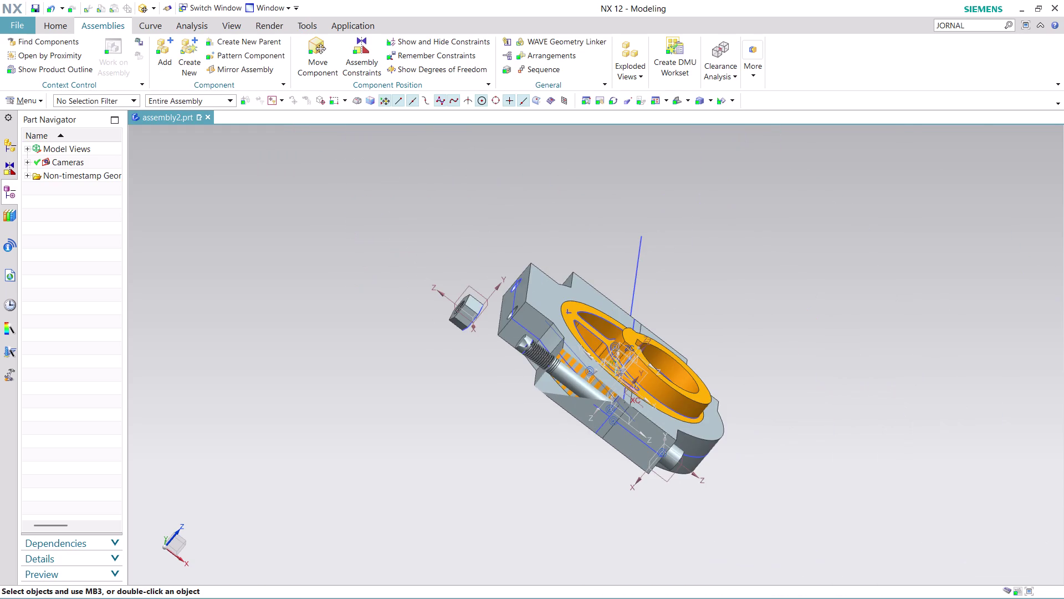
middle_drag(733, 330, 691, 323)
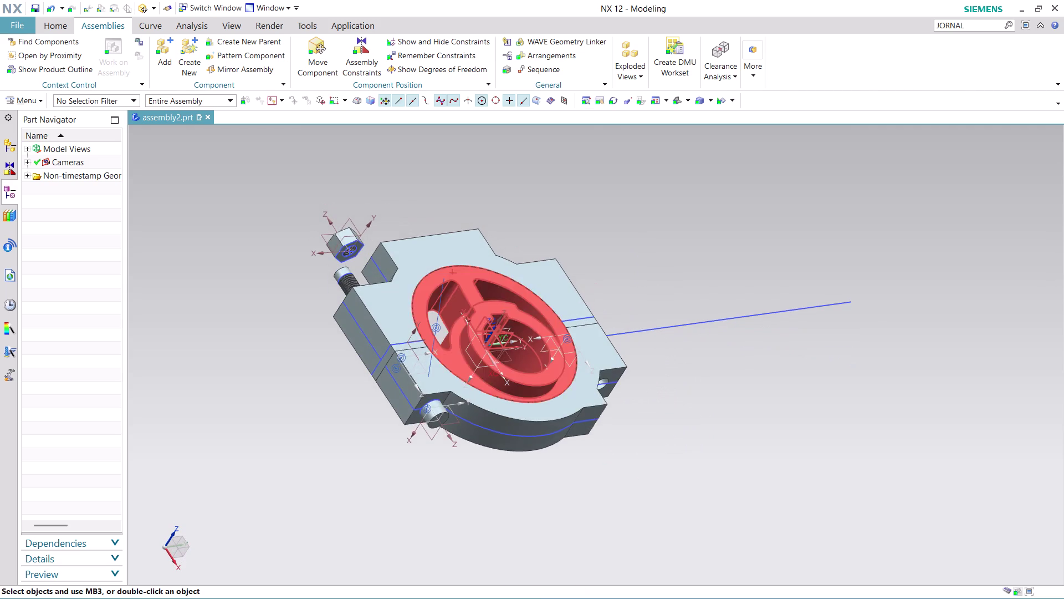
scroll(up, 3)
scroll(up, 3)
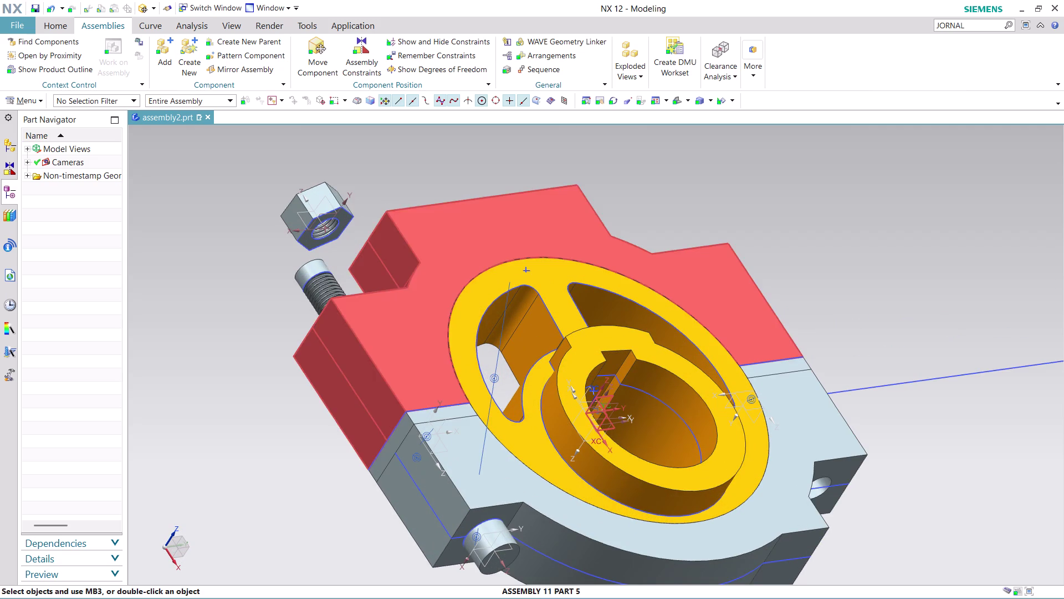
Constrain the second hex nut's circular edge concentric with the threaded pin's edge.
click(373, 54)
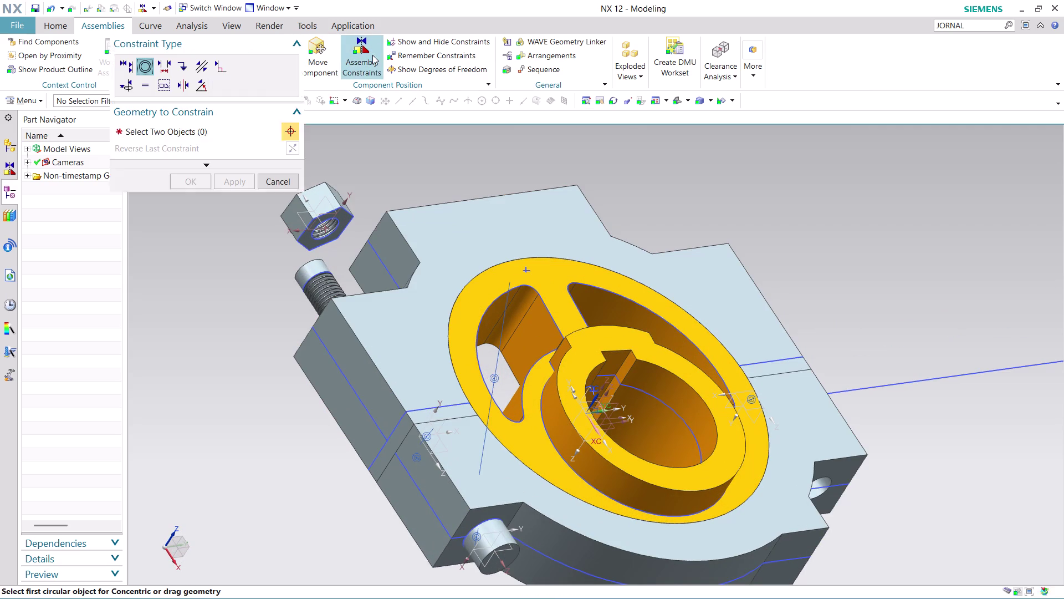
click(334, 232)
scroll(down, 3)
middle_drag(414, 172, 426, 206)
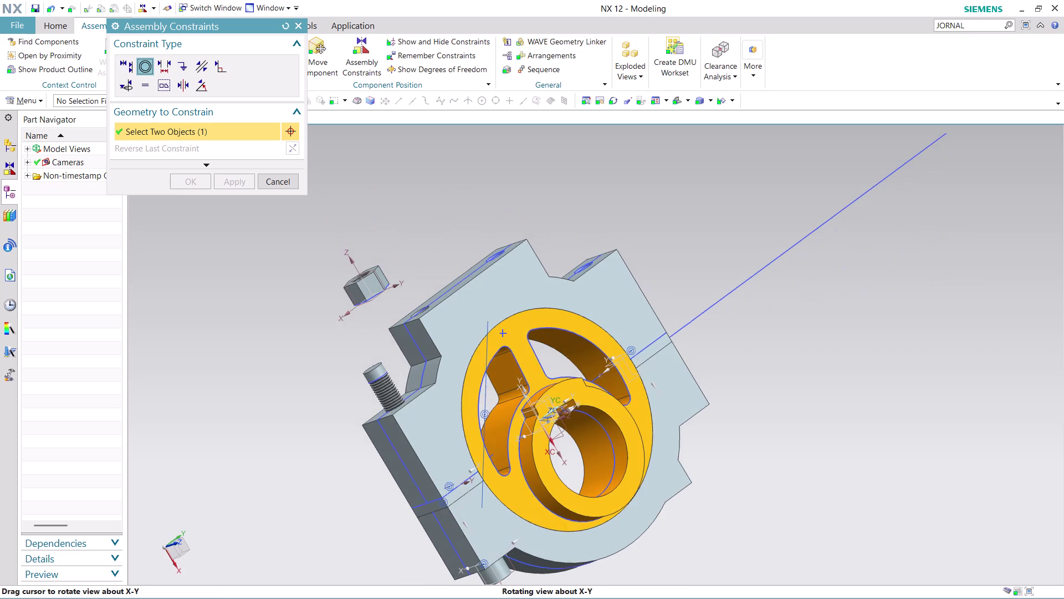
middle_drag(425, 205, 427, 208)
scroll(up, 3)
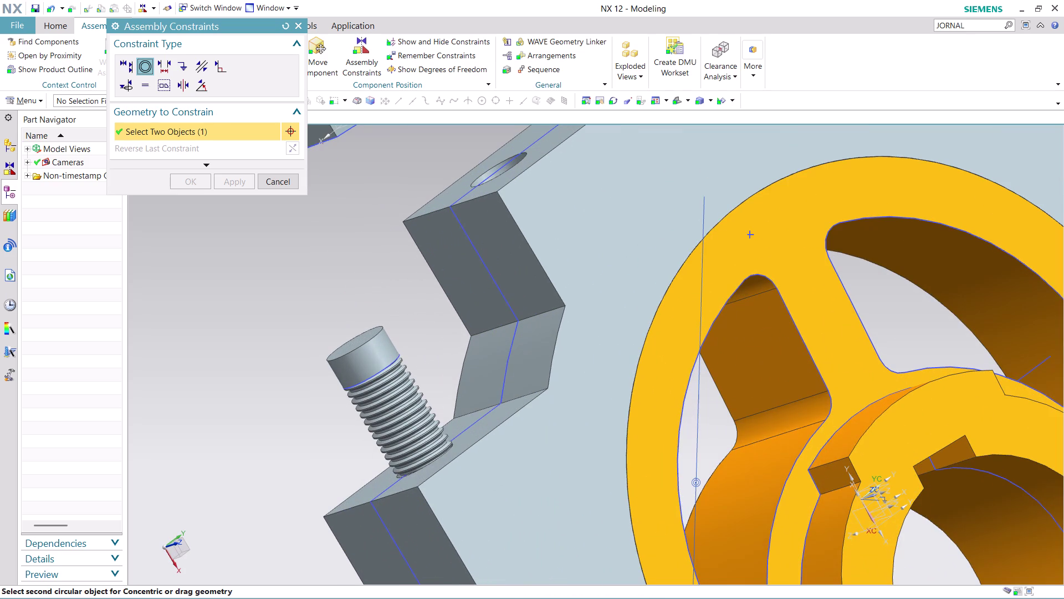
click(427, 466)
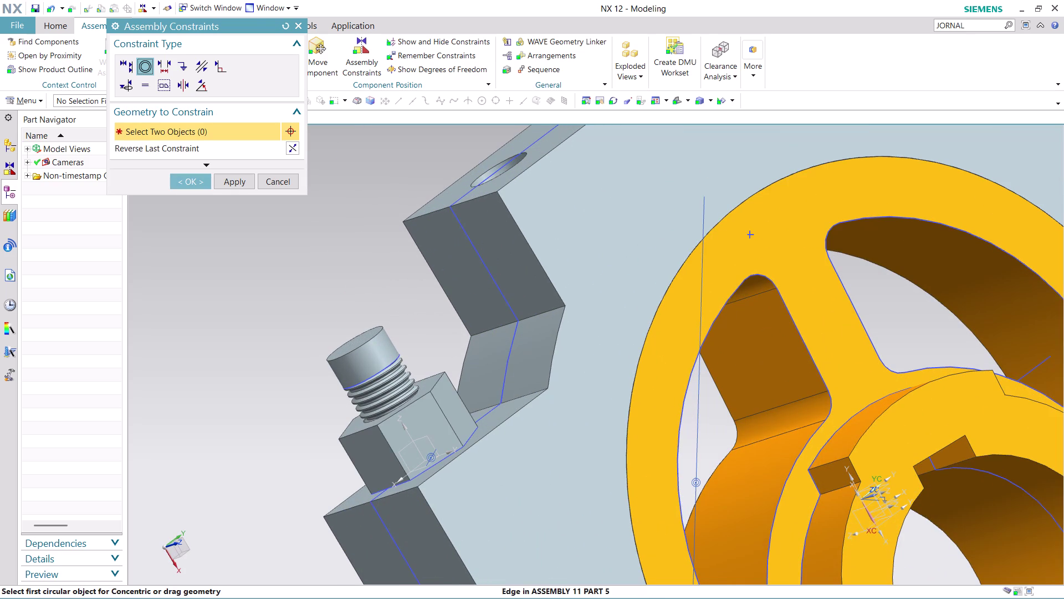
click(196, 181)
click(165, 51)
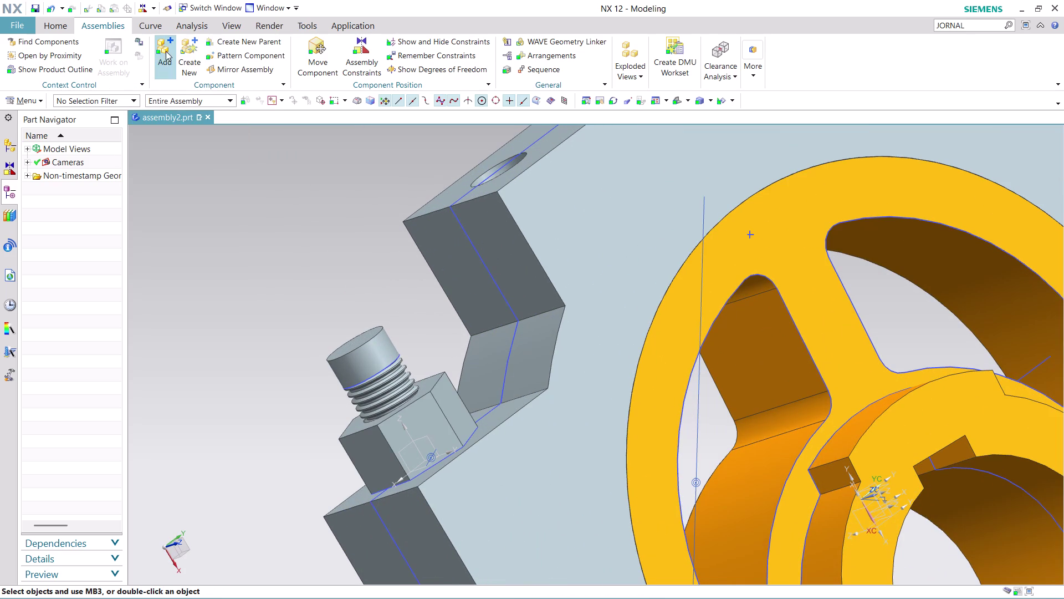
Add the hex nut part file, placing it relative to the Work Part.
click(292, 80)
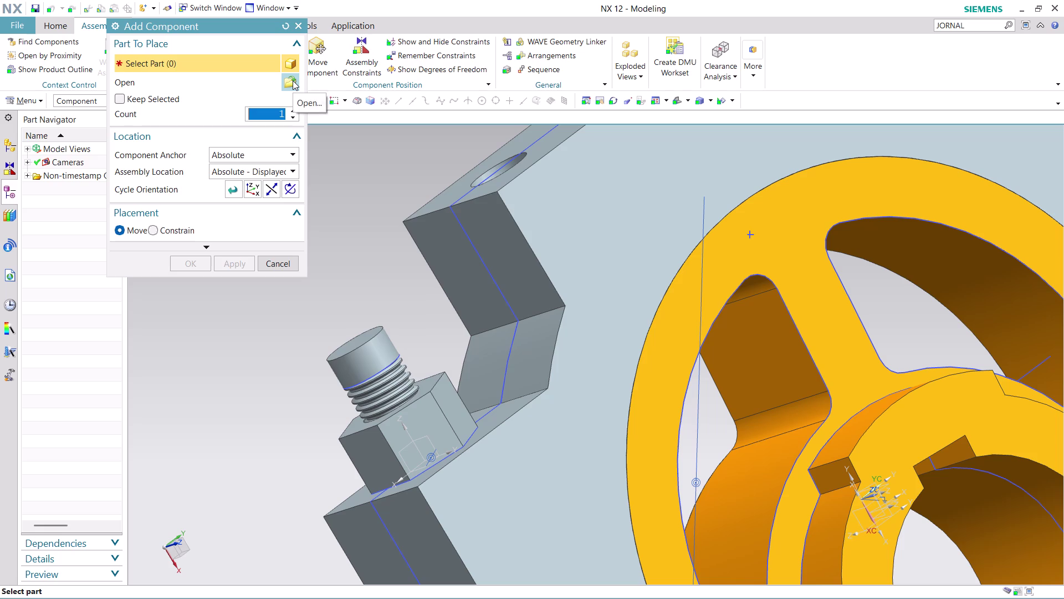
scroll(down, 3)
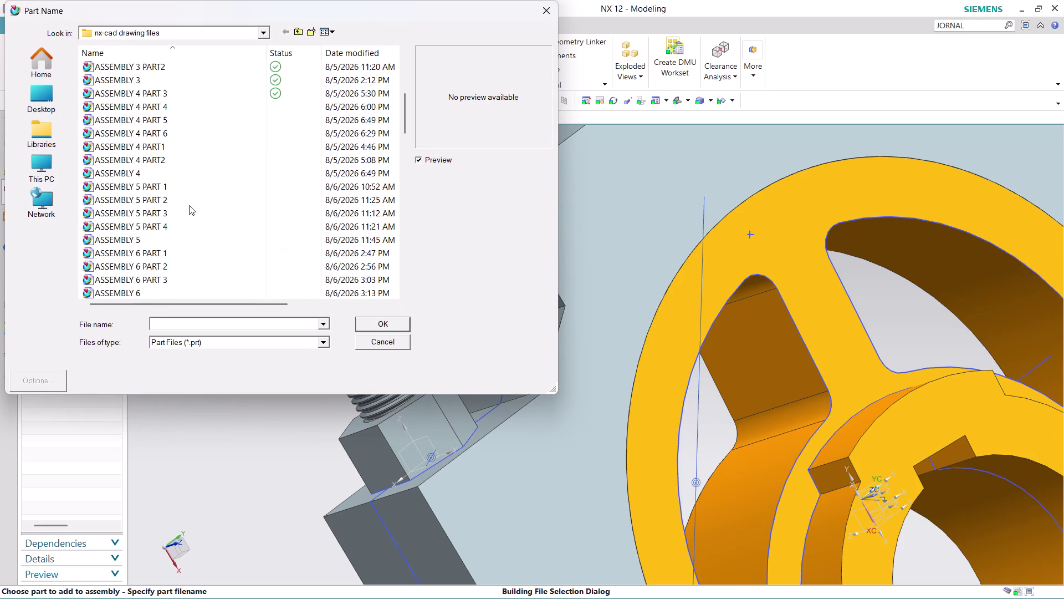
scroll(down, 3)
scroll(down, 3)
scroll(down, 3)
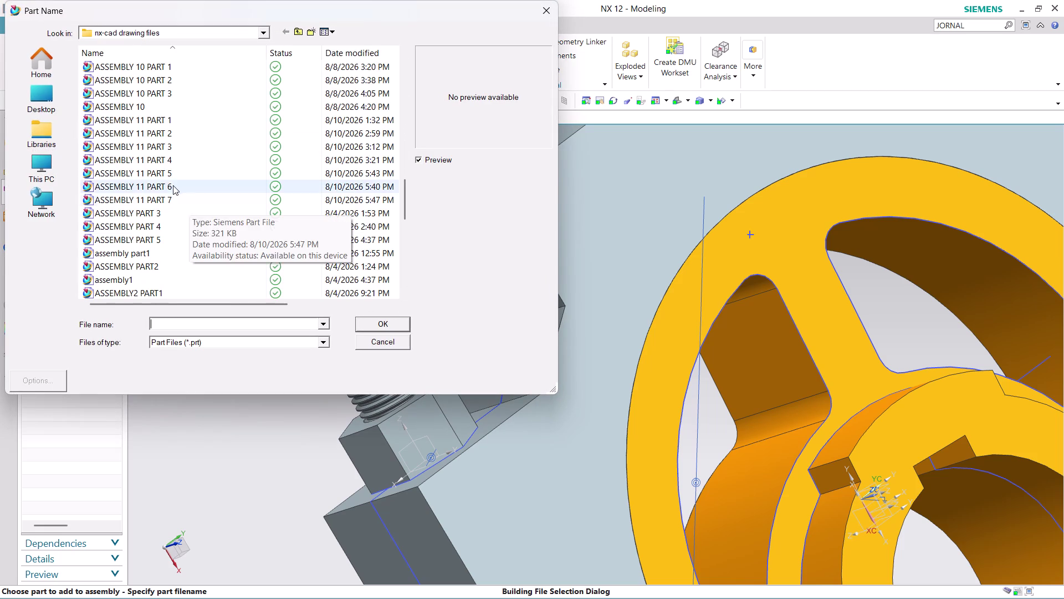
click(172, 196)
click(383, 327)
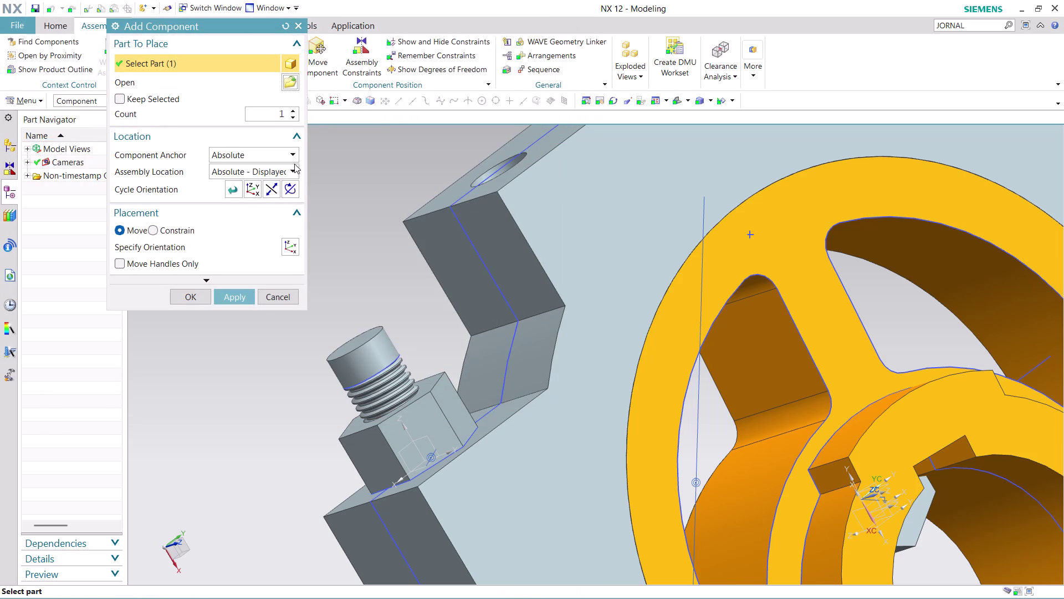
click(289, 166)
Drag the third hex nut across the disc to beside the housing notch.
click(287, 193)
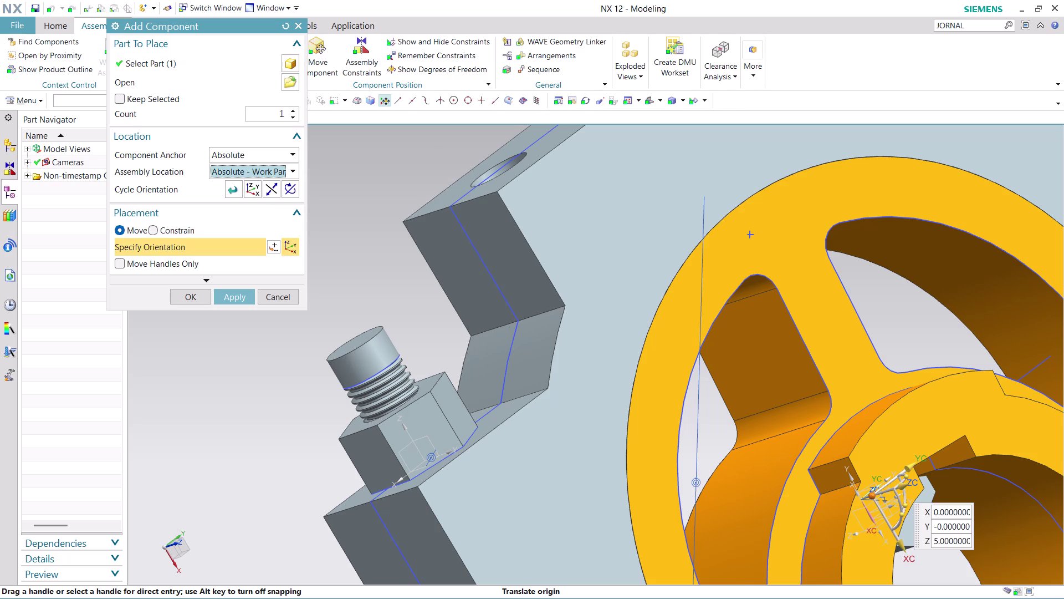
drag(900, 486, 961, 378)
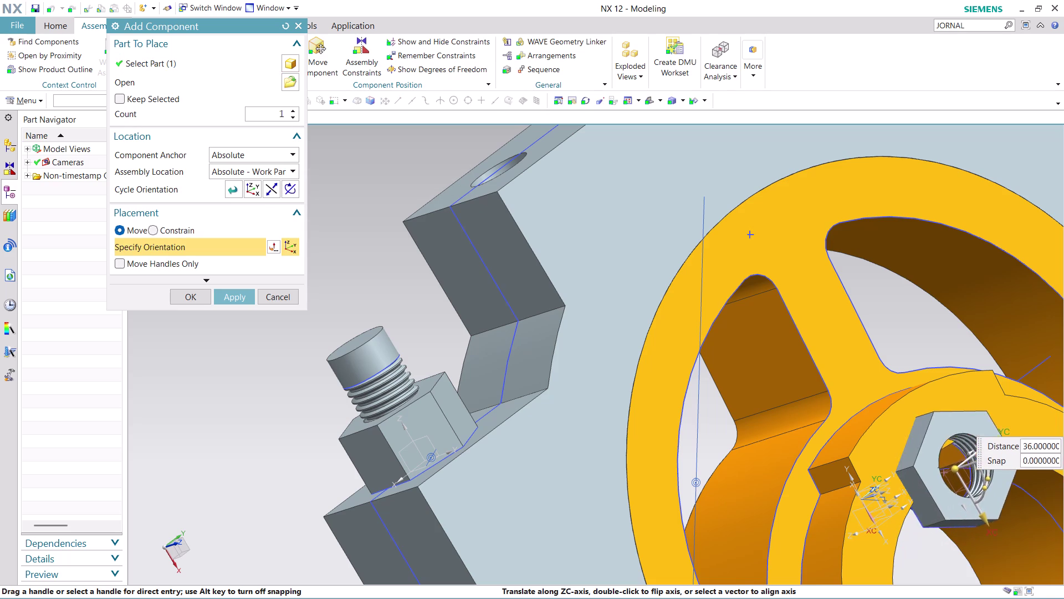
drag(960, 379, 986, 345)
drag(1022, 516, 920, 419)
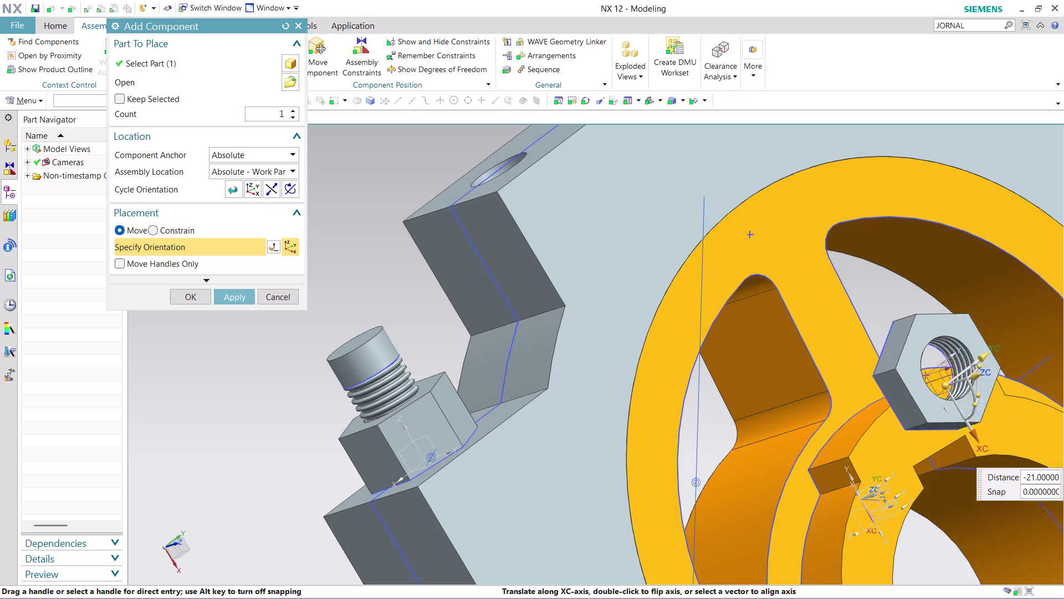
drag(920, 420, 642, 269)
scroll(down, 3)
scroll(up, 3)
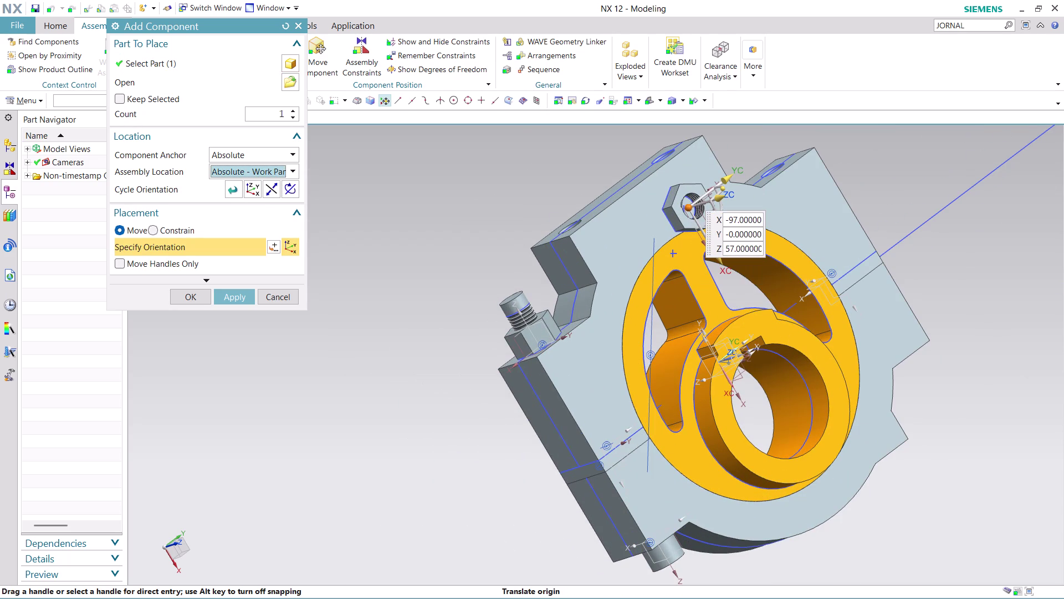
drag(734, 172, 631, 221)
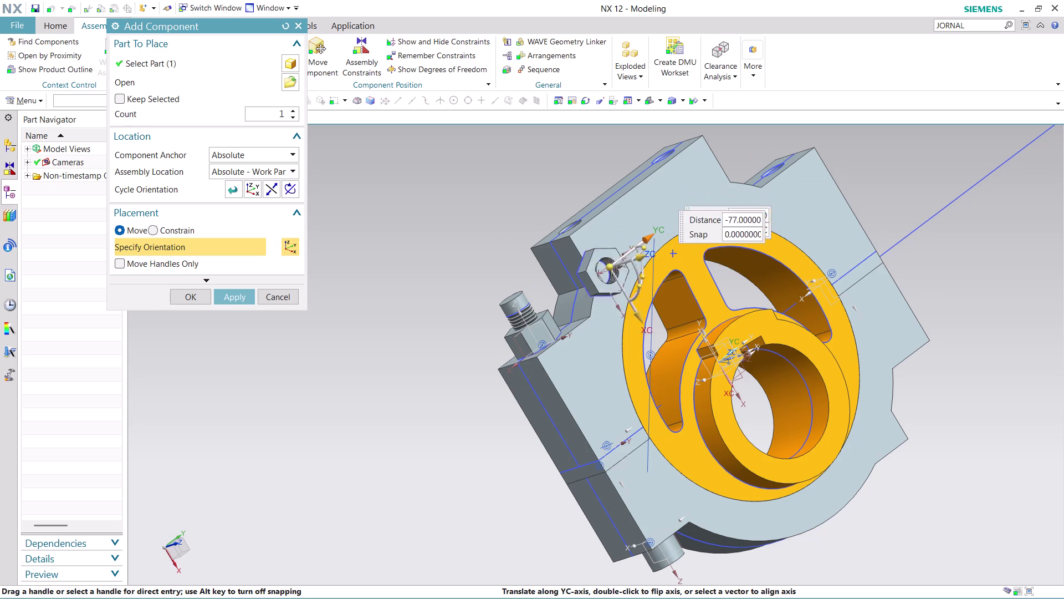
drag(630, 220, 524, 252)
drag(556, 351, 545, 308)
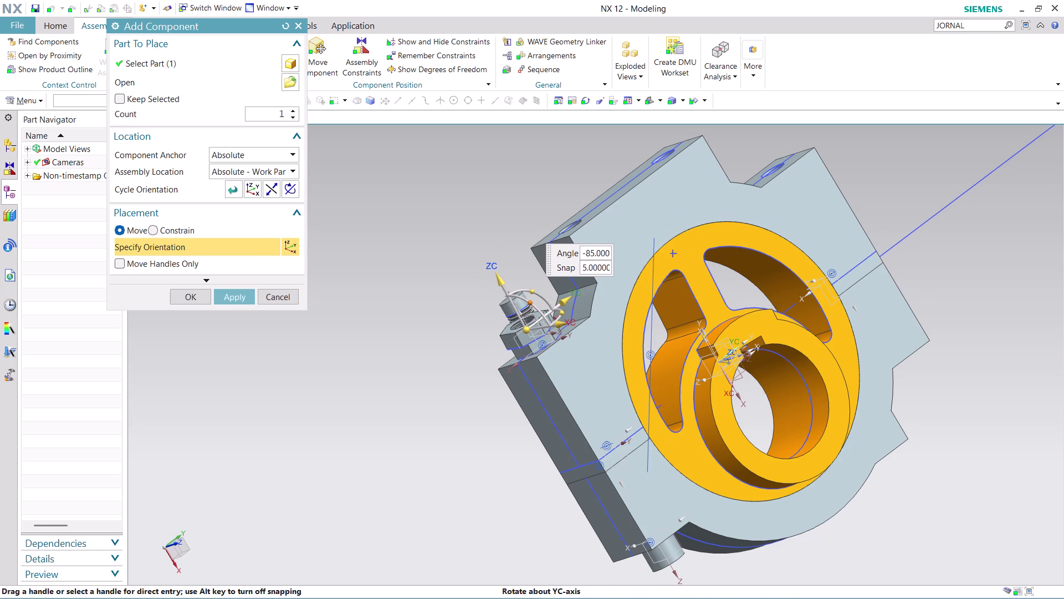
Rotate the nut to line up with the pin and confirm its placement.
drag(545, 309, 545, 308)
drag(502, 285, 498, 279)
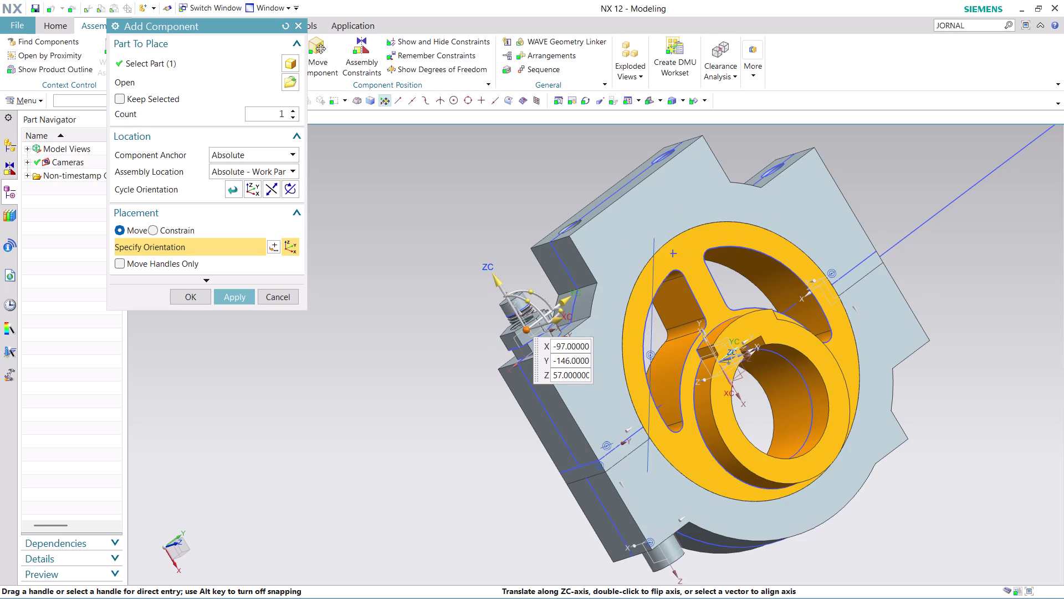
drag(498, 279, 475, 232)
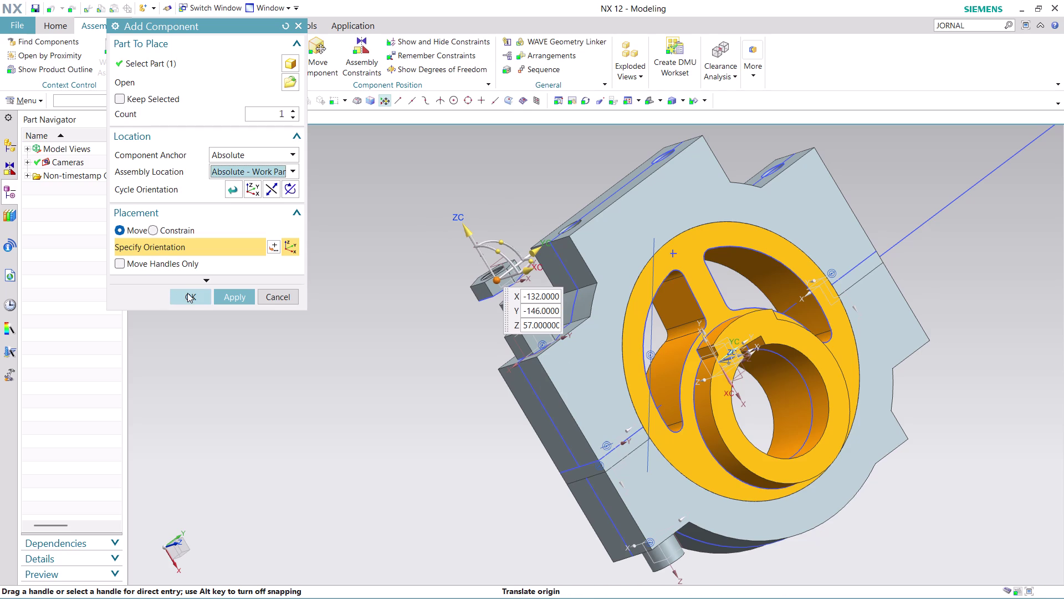
click(187, 293)
middle_drag(432, 424, 420, 405)
middle_click(420, 405)
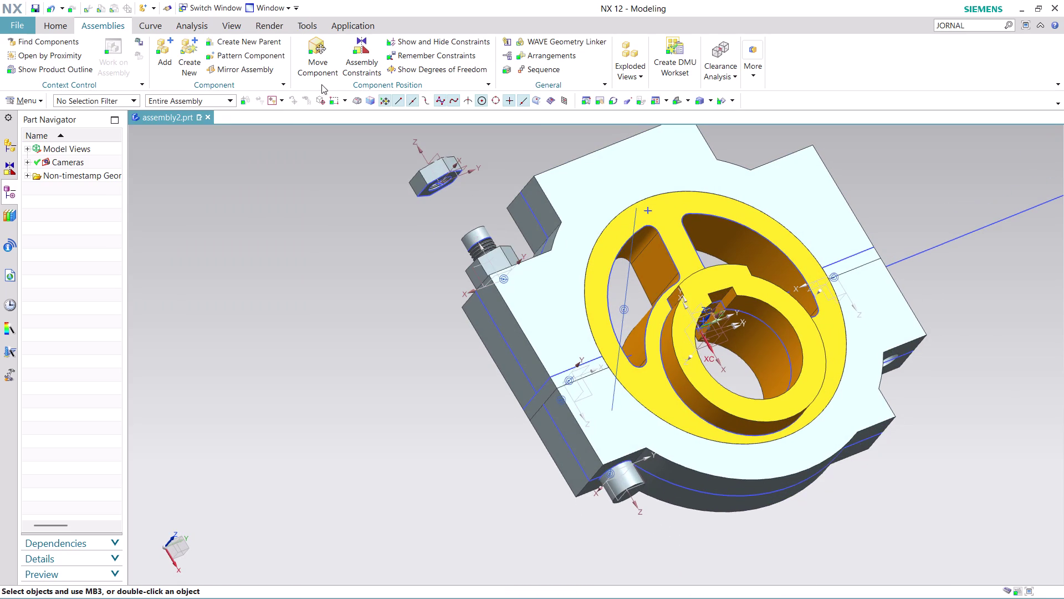
Start a Concentric constraint on the third nut's circular edge and orbit toward the pin.
click(353, 54)
click(442, 184)
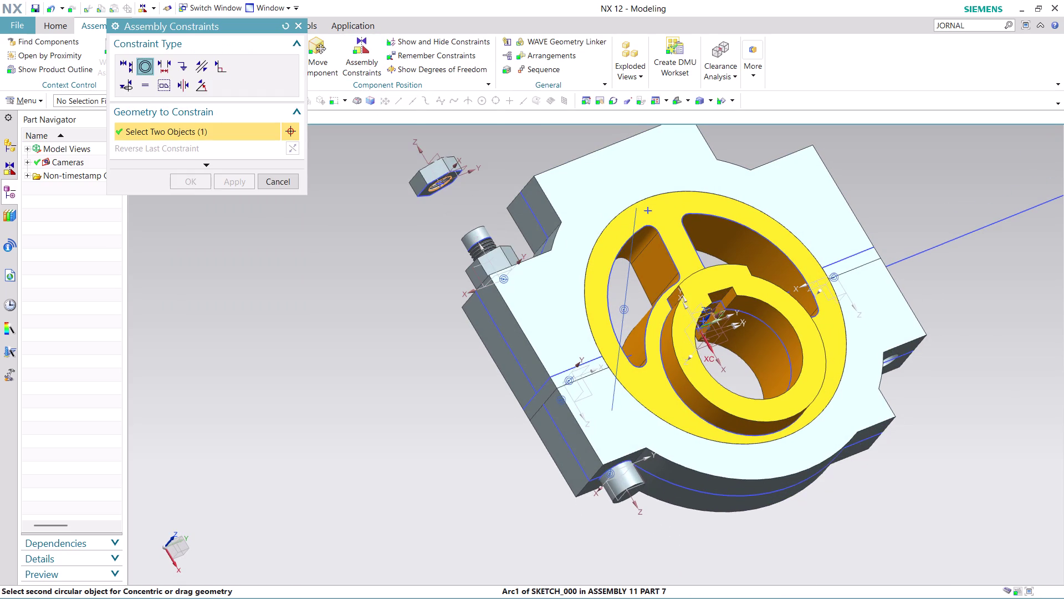
middle_drag(509, 227, 525, 263)
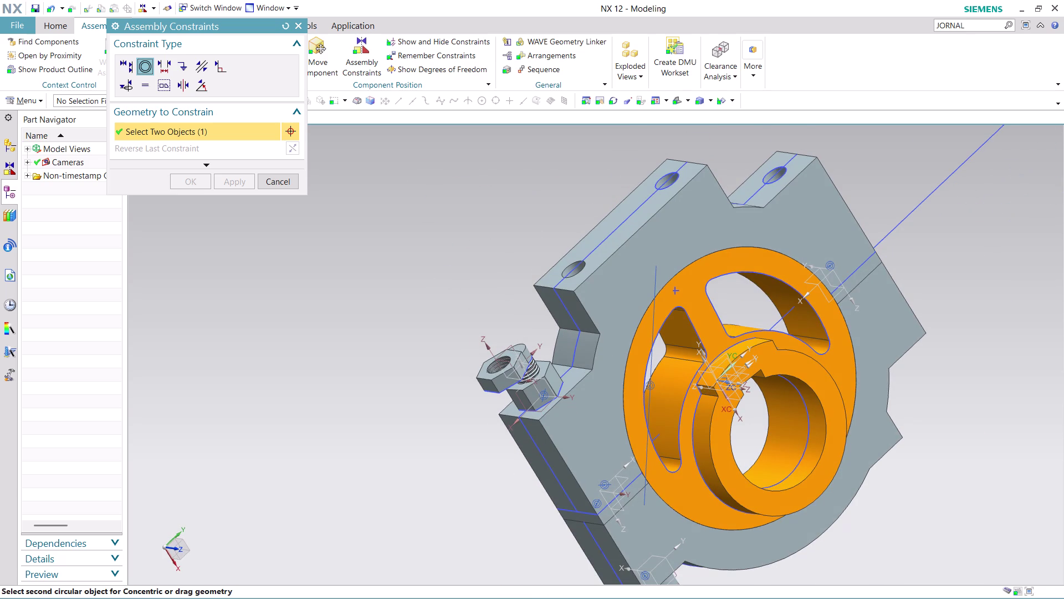
scroll(up, 3)
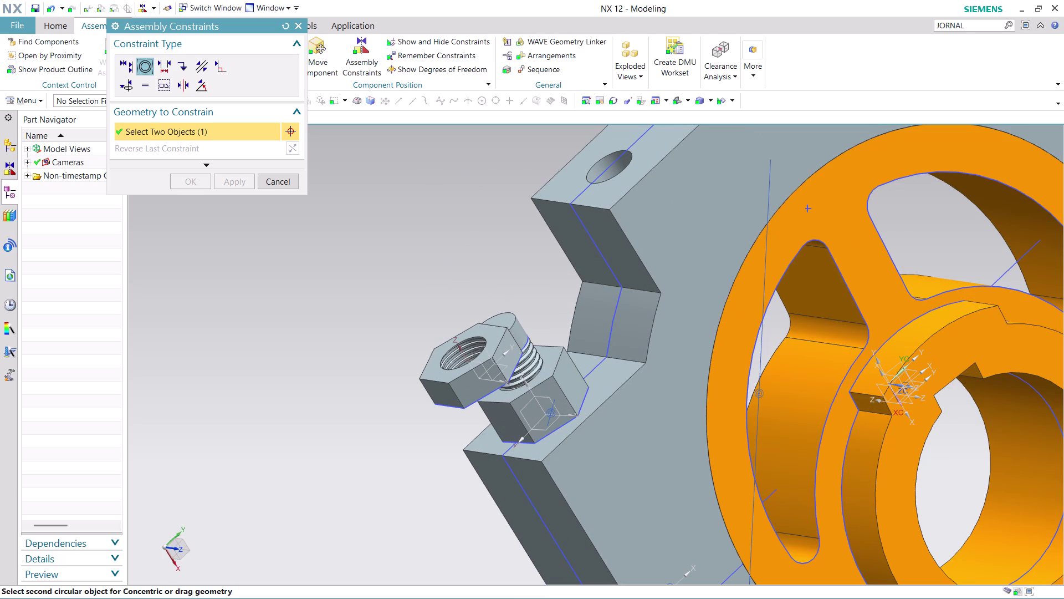